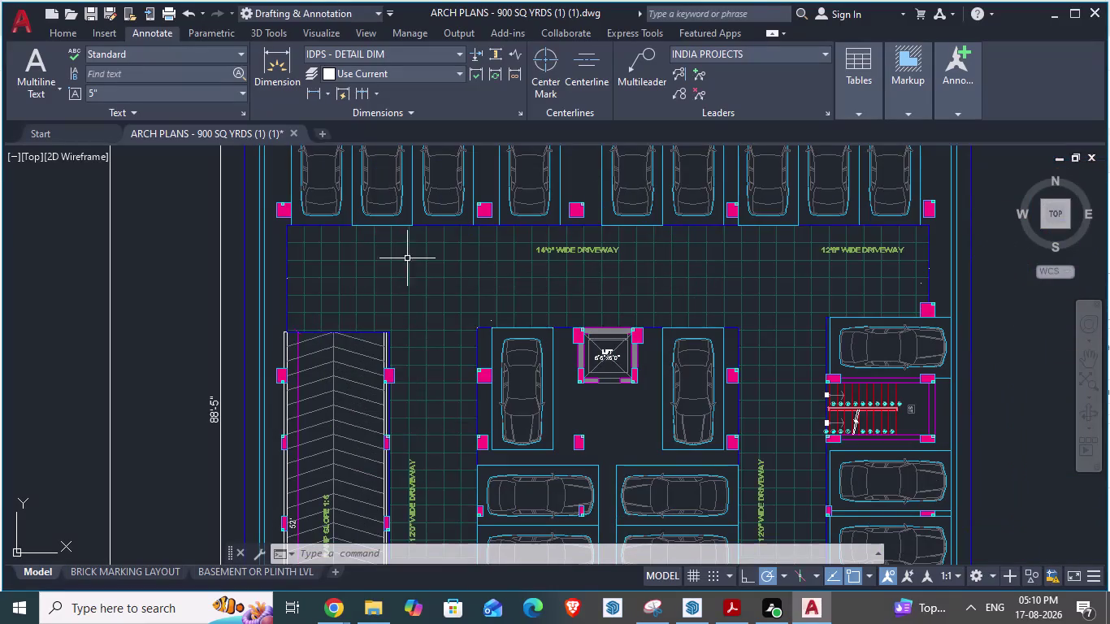
Select the grid hatch over the cellar driveway and delete it.
click(416, 269)
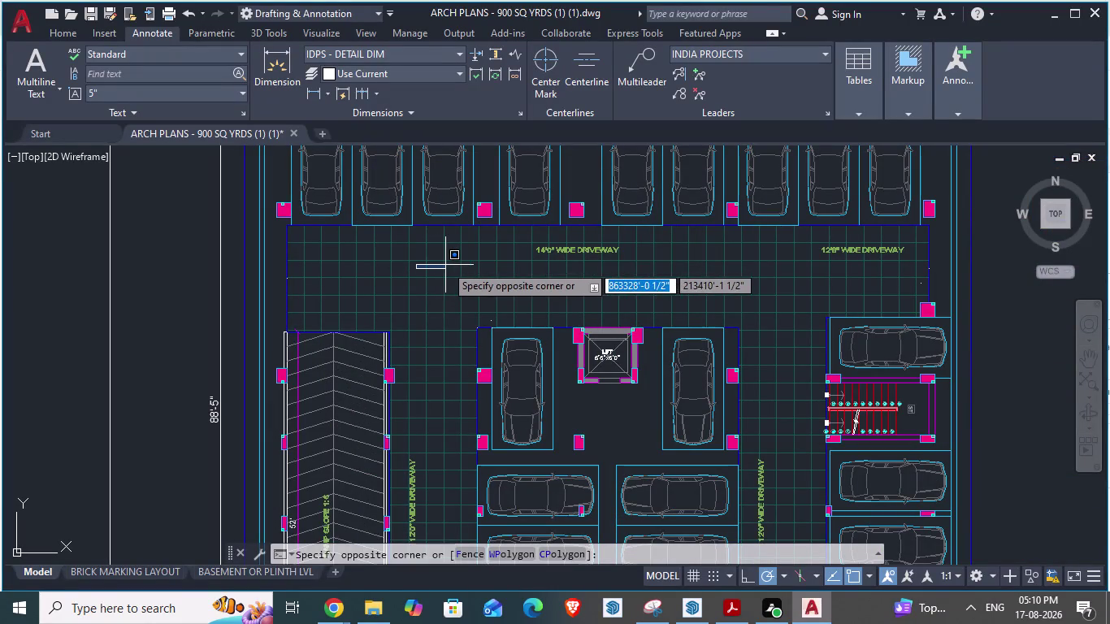
key(Escape)
click(447, 262)
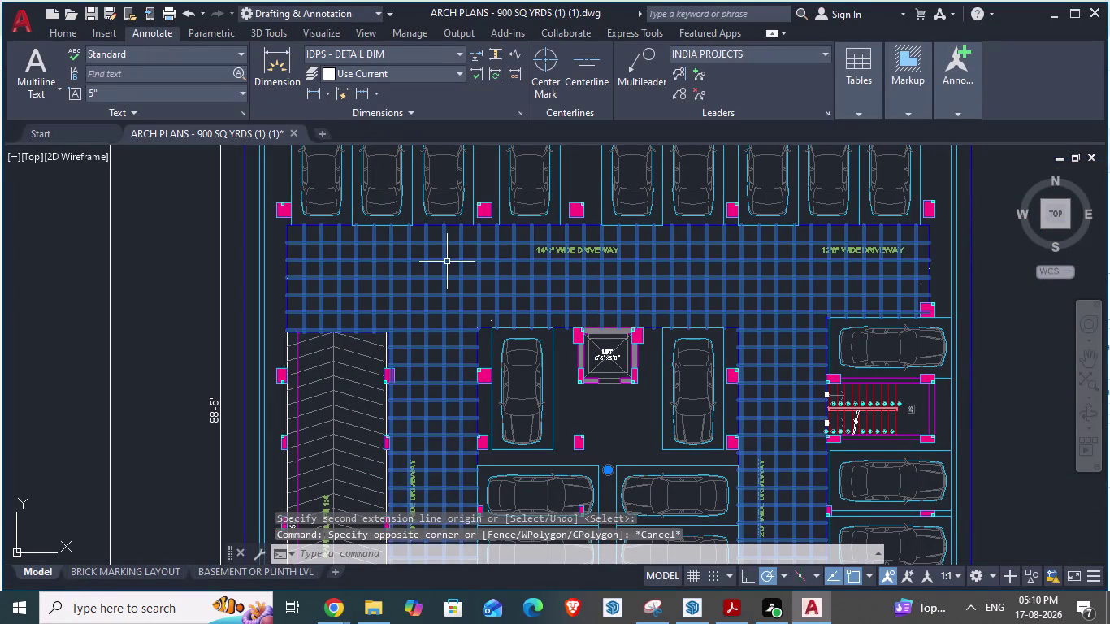
key(Delete)
Zoom in on the ramp and start a linear dimension with DLIN.
scroll(down, 3)
scroll(up, 3)
scroll(down, 3)
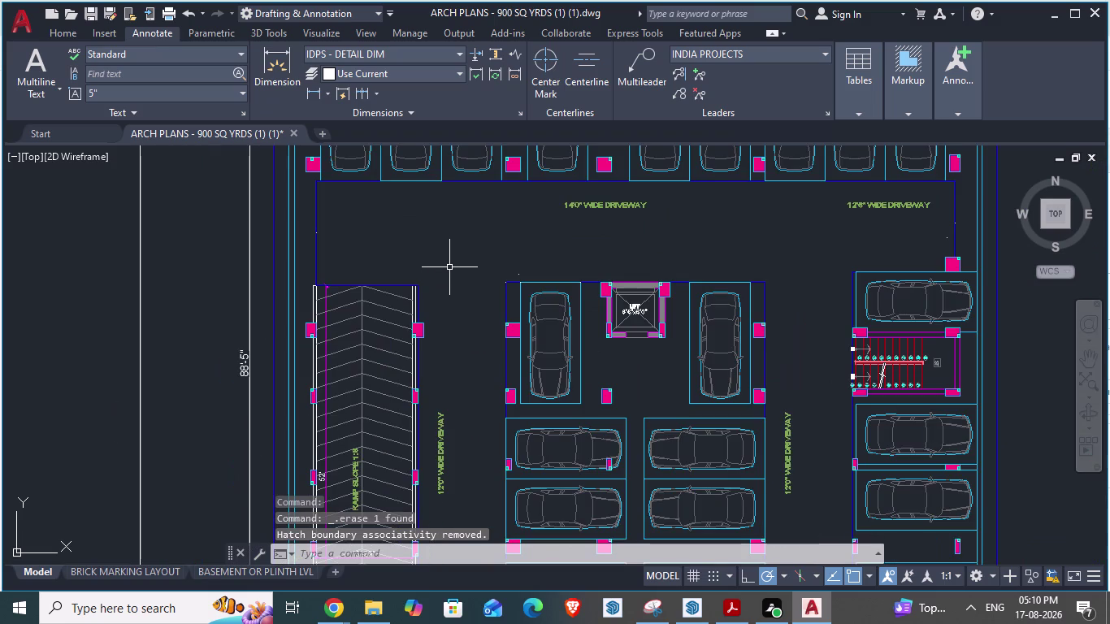
scroll(up, 3)
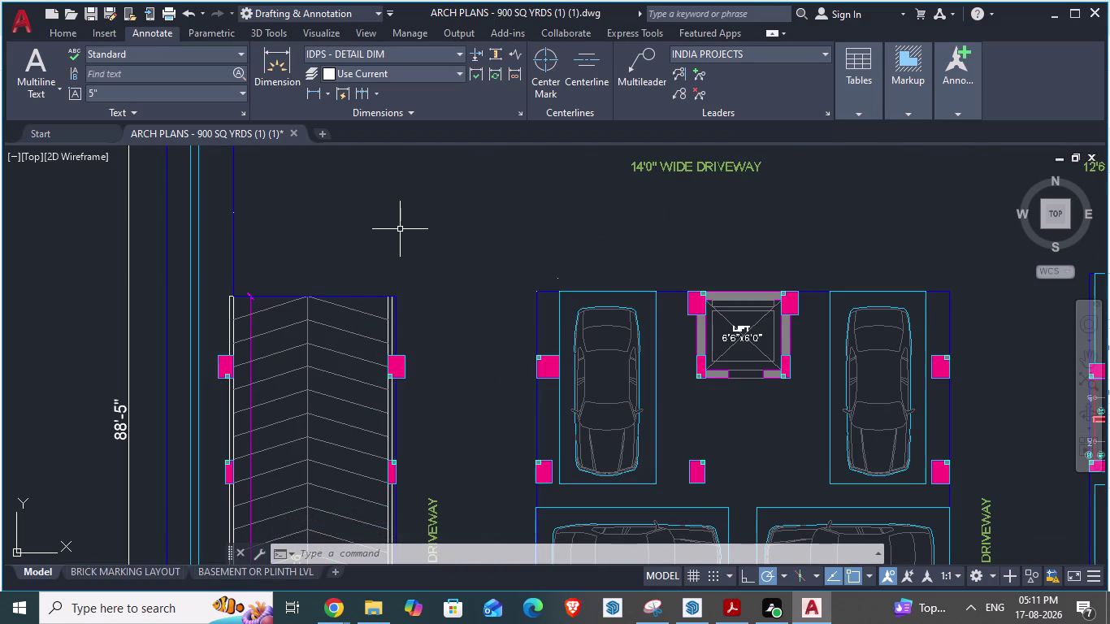
text(dlin)
key(Return)
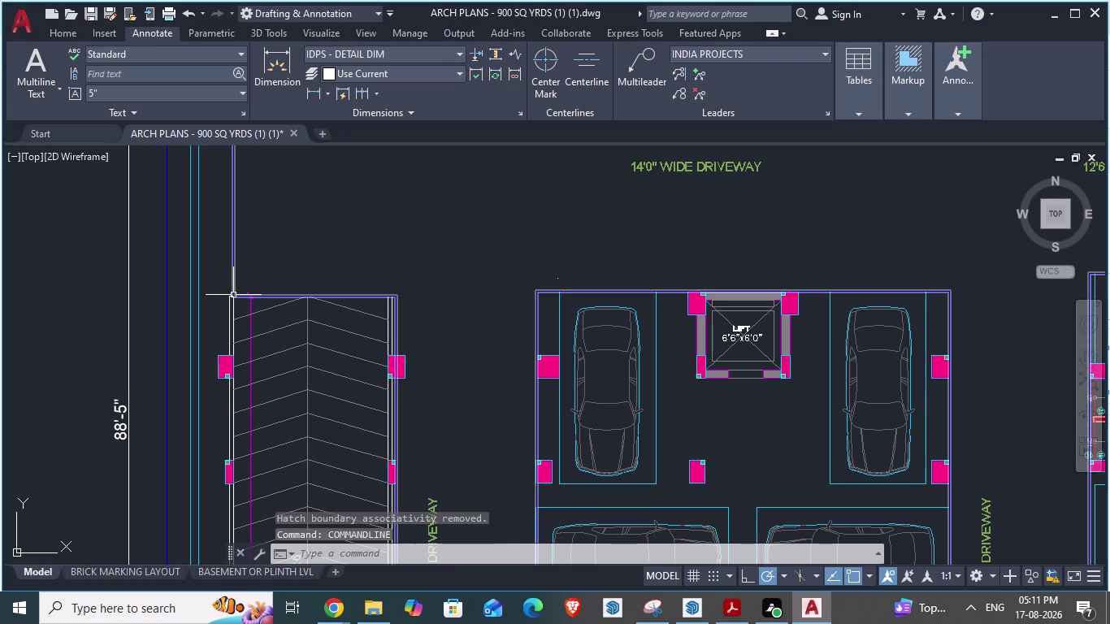
Place a 13'-11¼" linear dimension across the top of the ramp.
text(d)
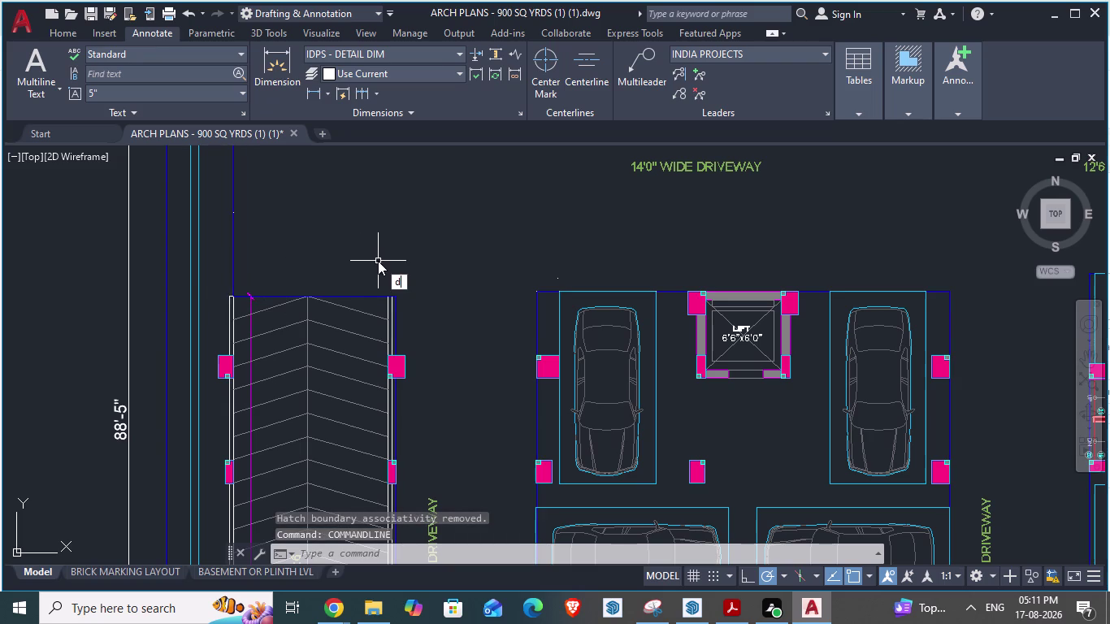
text(li)
key(Return)
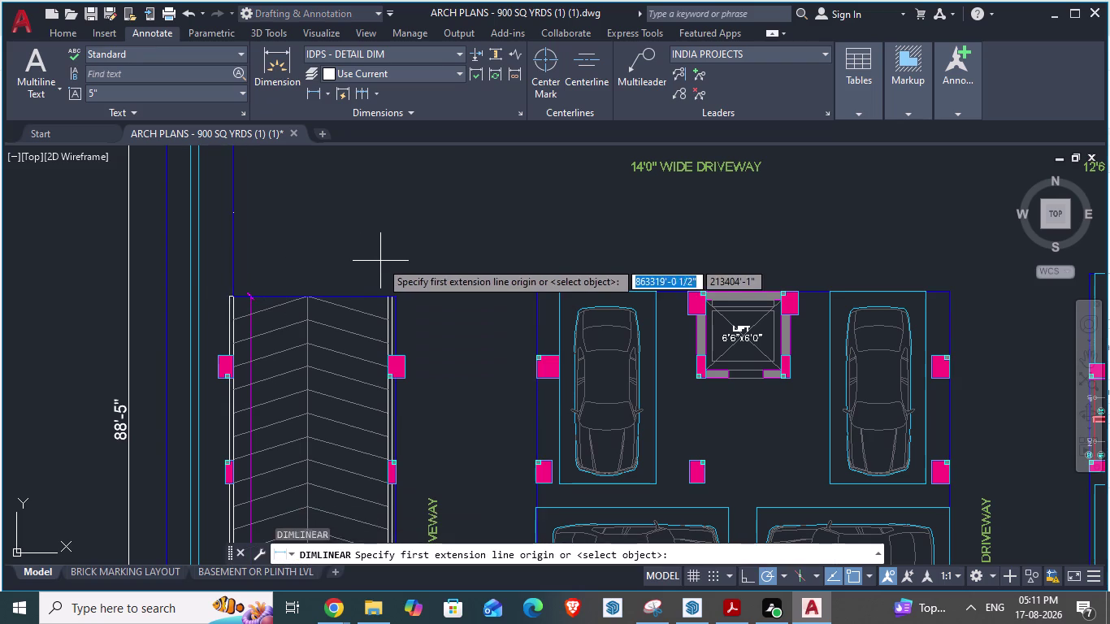
scroll(up, 3)
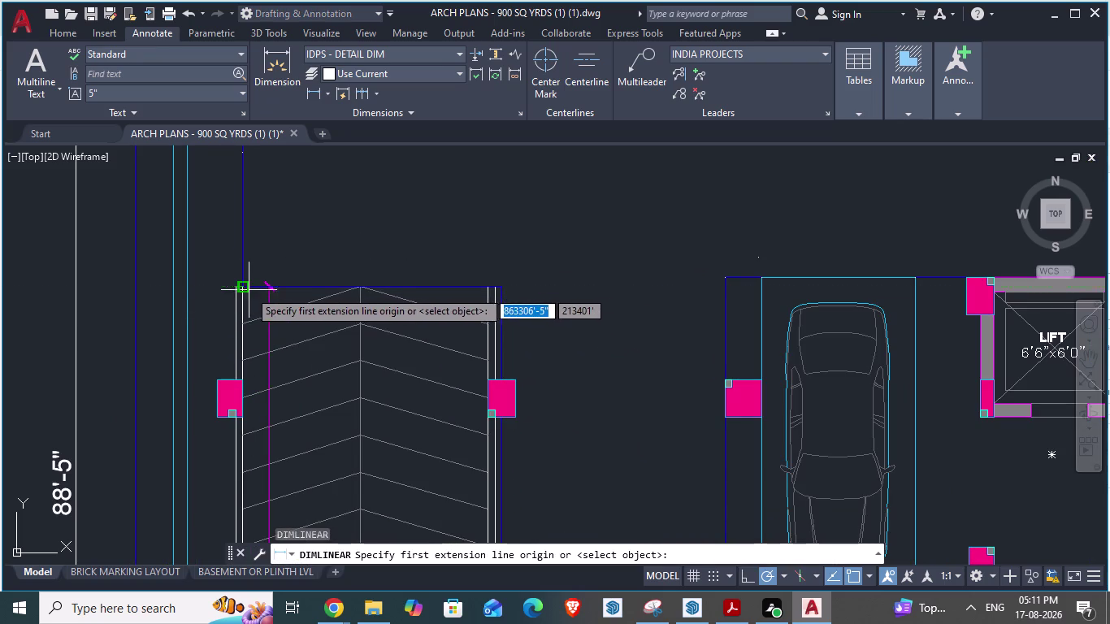
scroll(up, 3)
click(236, 284)
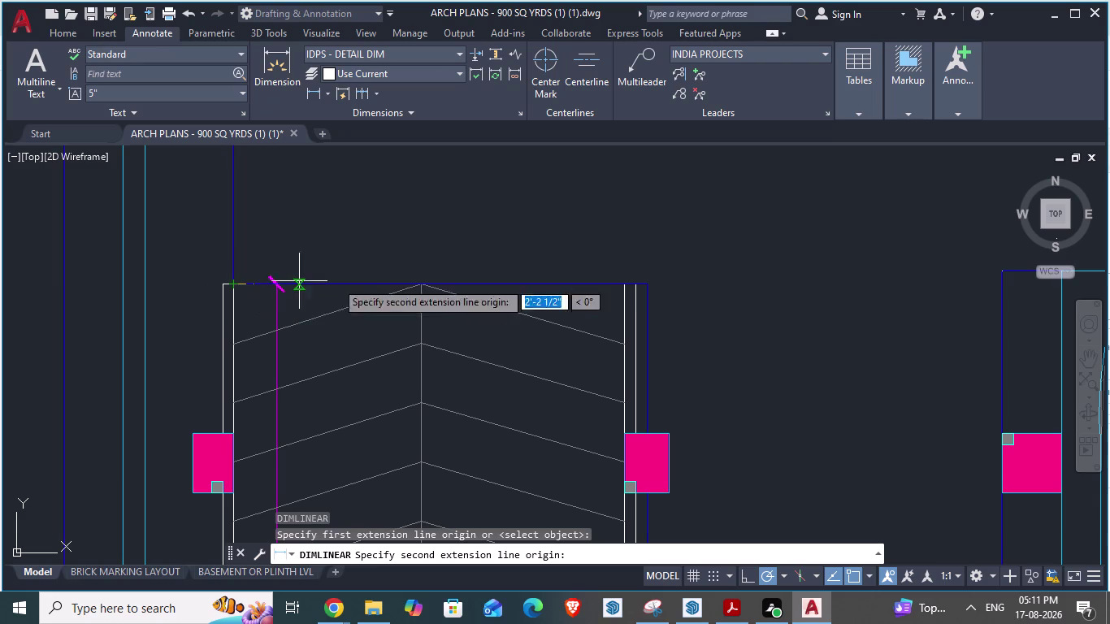
click(649, 286)
click(642, 258)
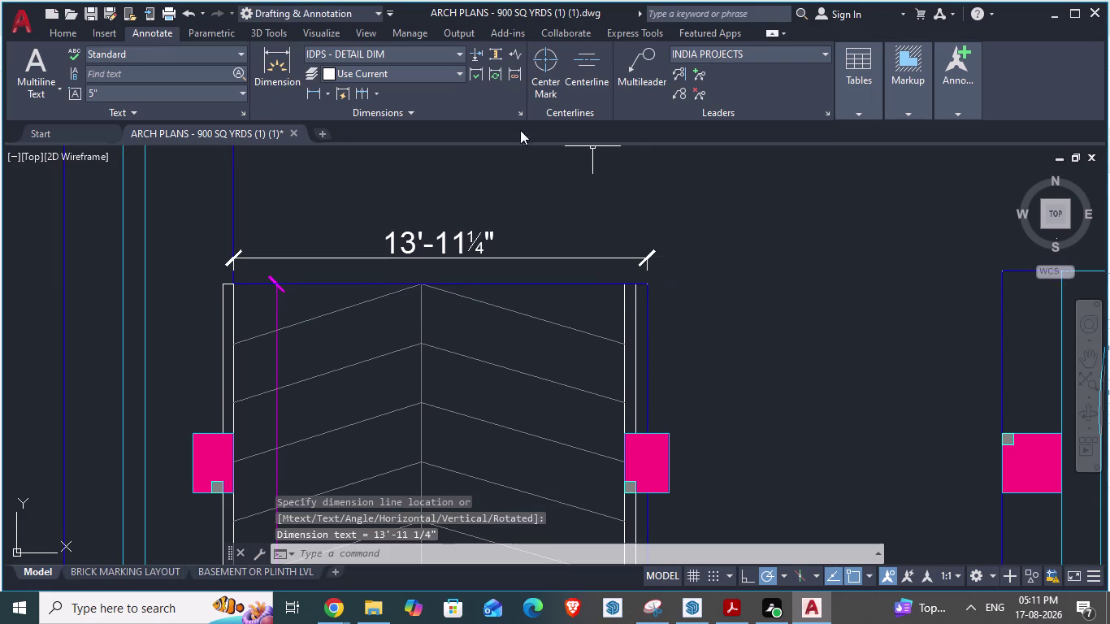
Continue the chain with 12', 2', 8'-3" and 2'-9" segments toward the lift.
click(376, 93)
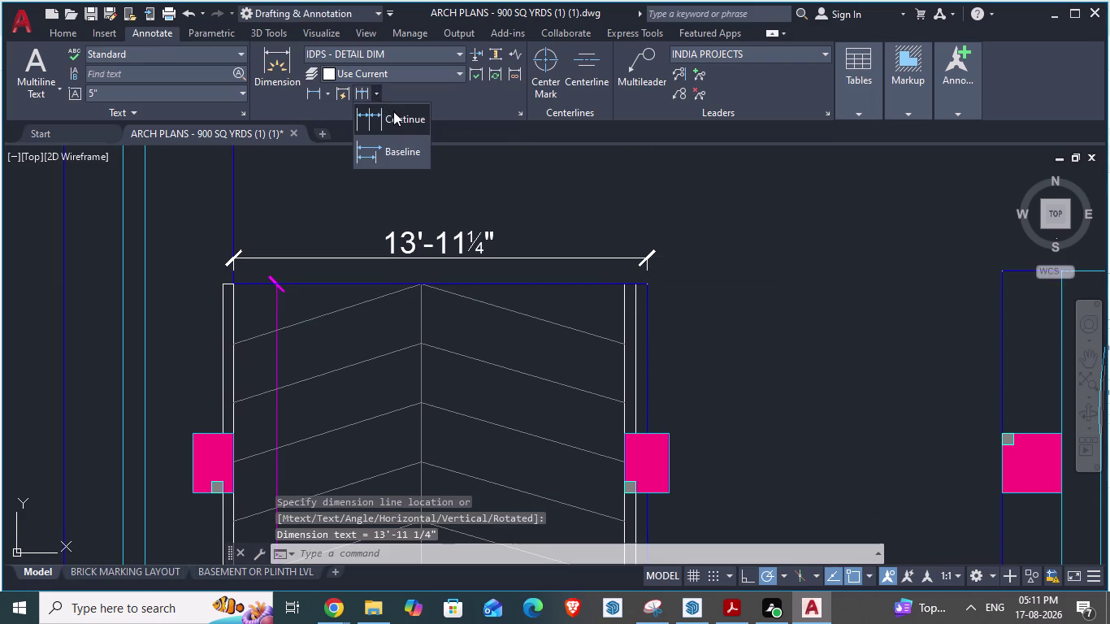
click(398, 118)
scroll(down, 3)
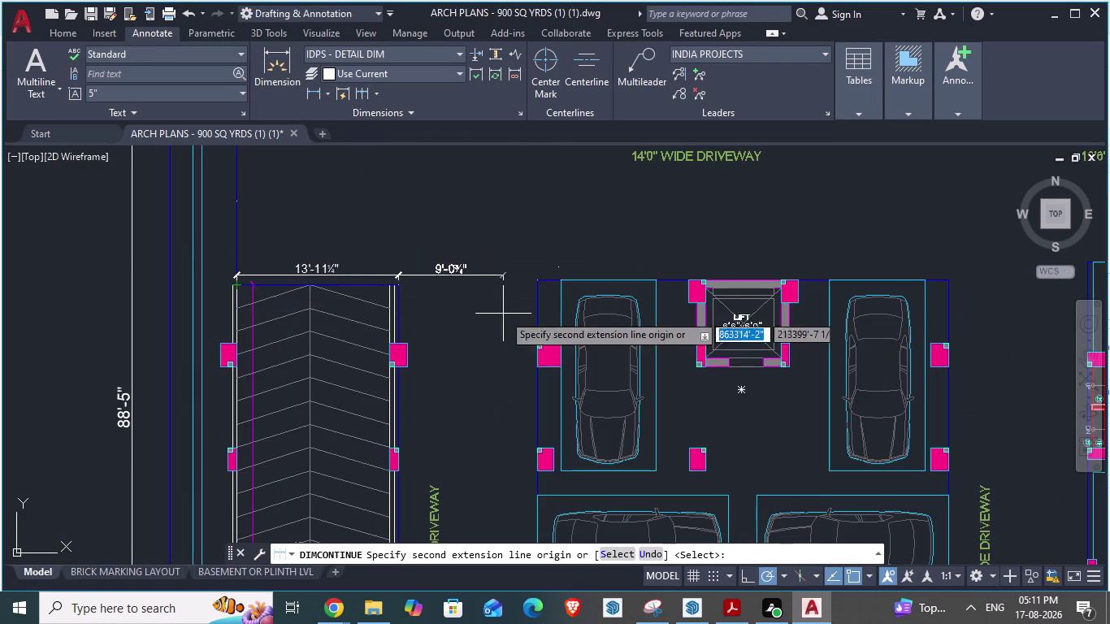
scroll(up, 3)
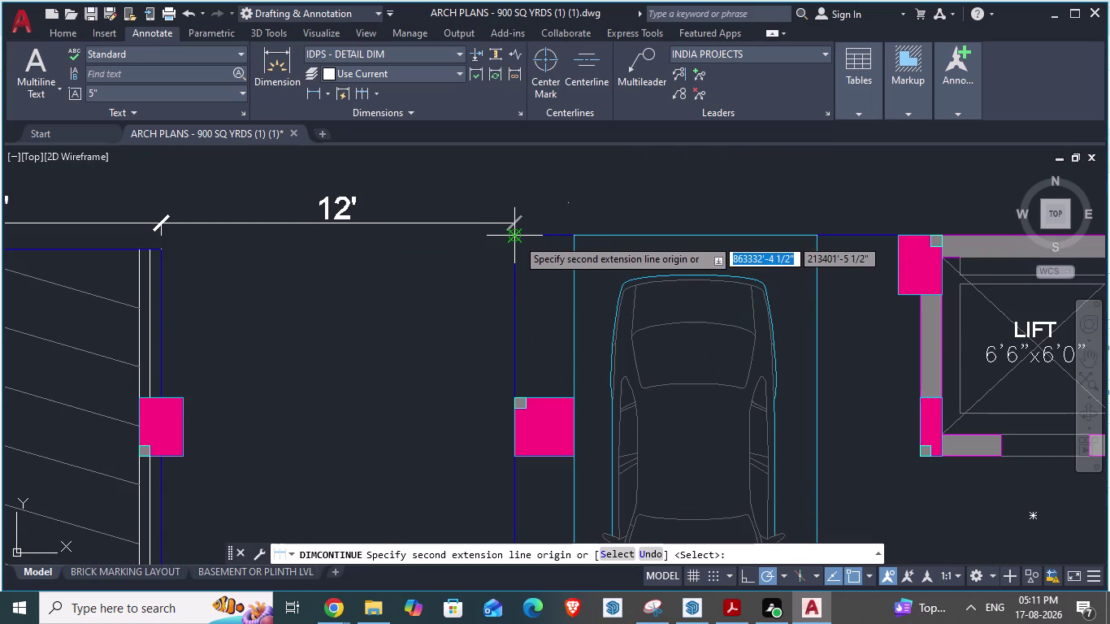
click(517, 238)
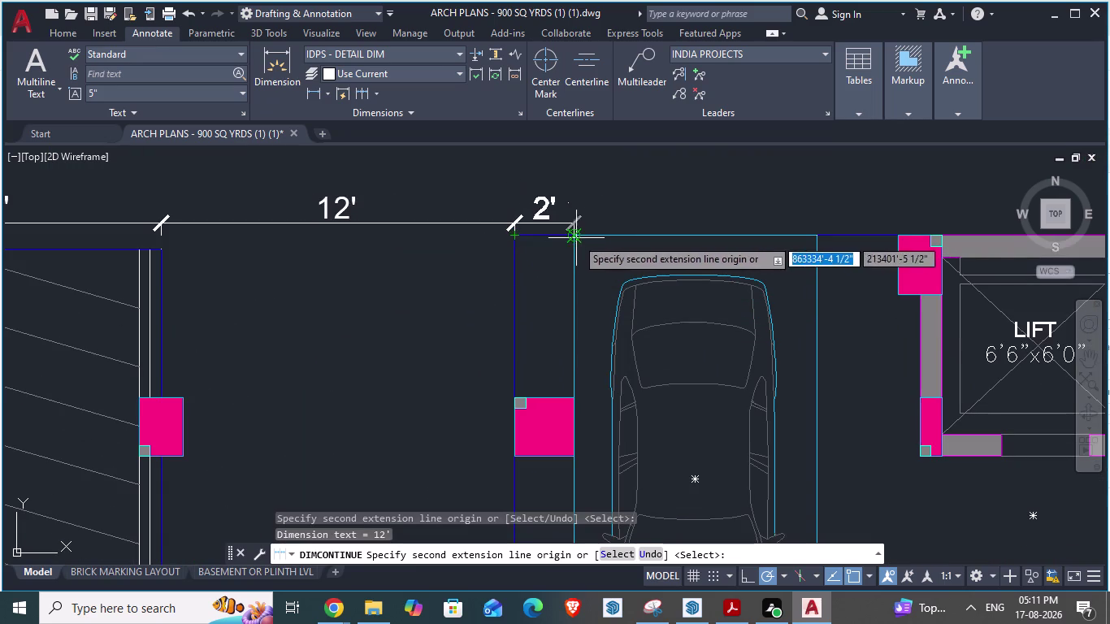
scroll(down, 3)
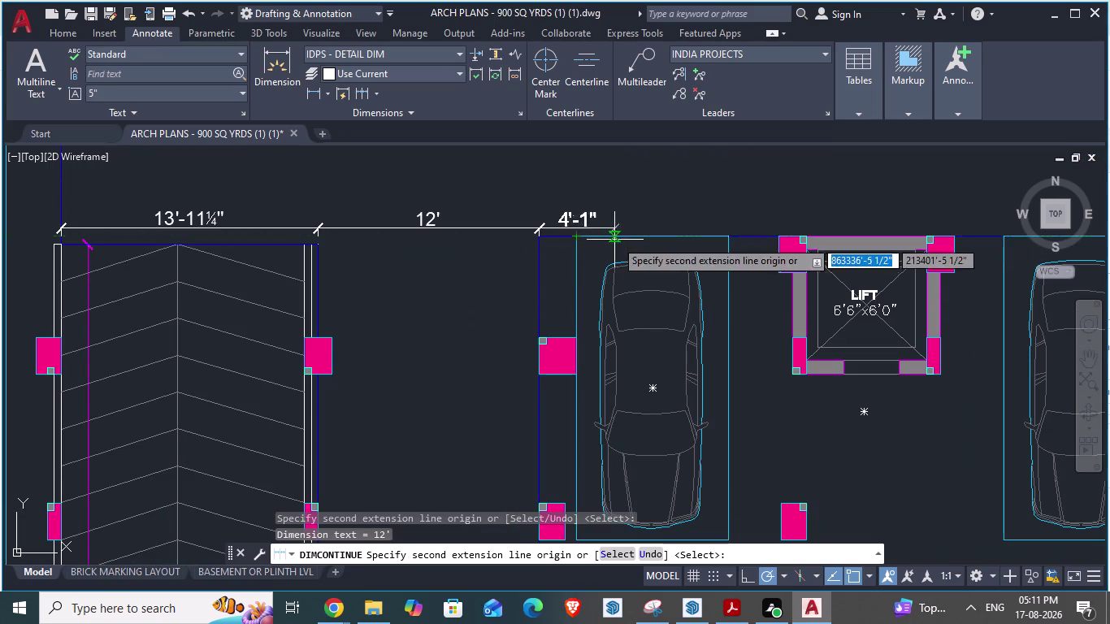
click(579, 237)
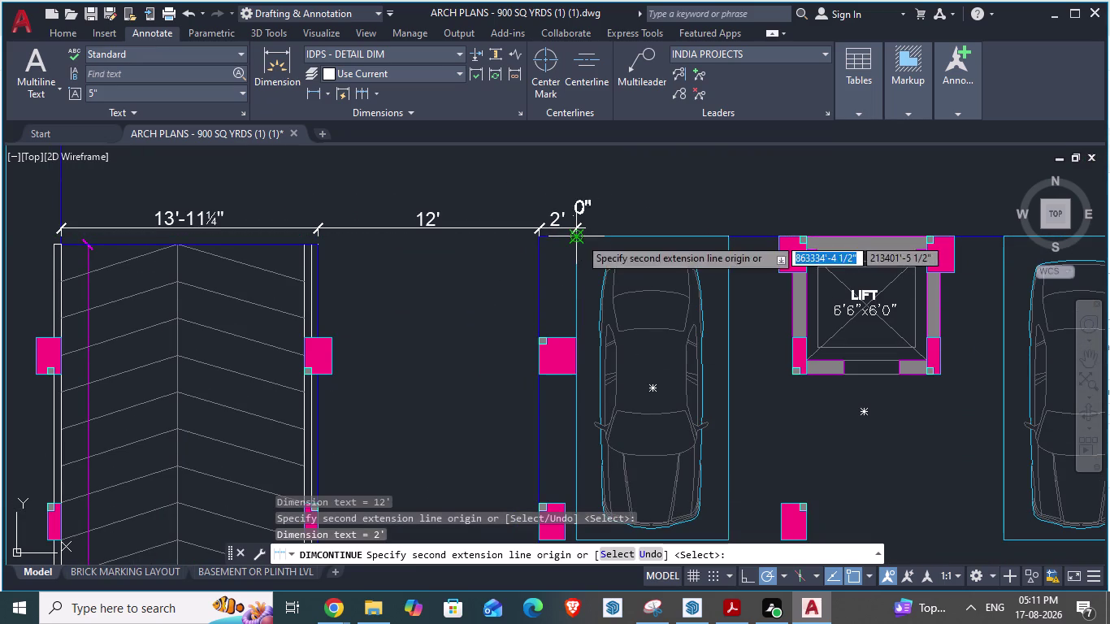
click(730, 236)
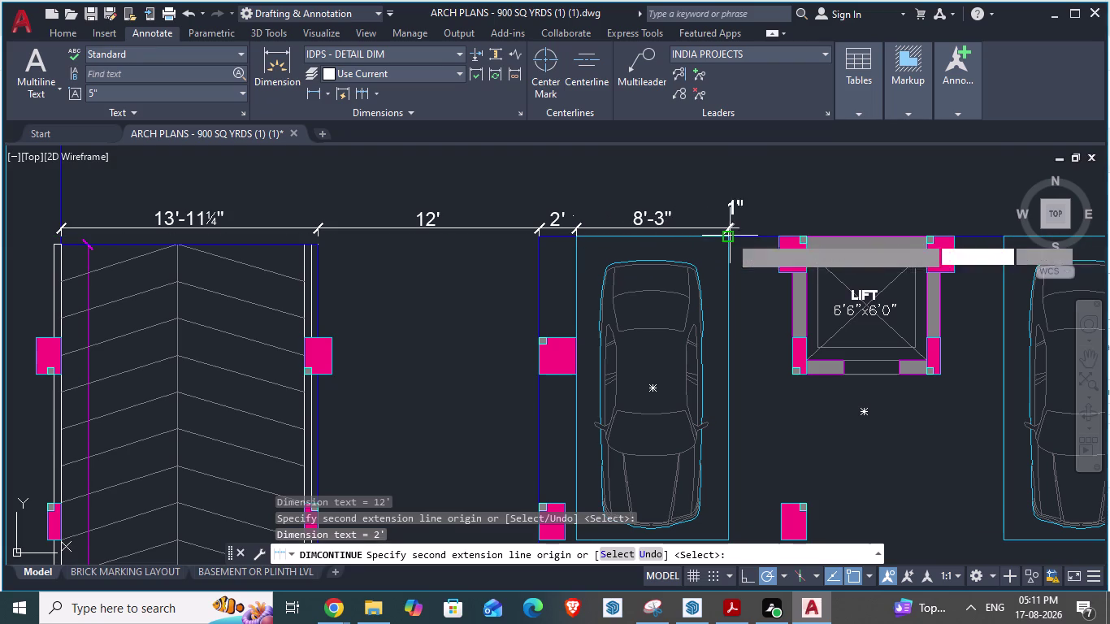
click(780, 234)
Extend the chain with 1'-6", 6'-6", 1'-6", 2'-8¼", 8'-3" and 2' segments.
scroll(down, 3)
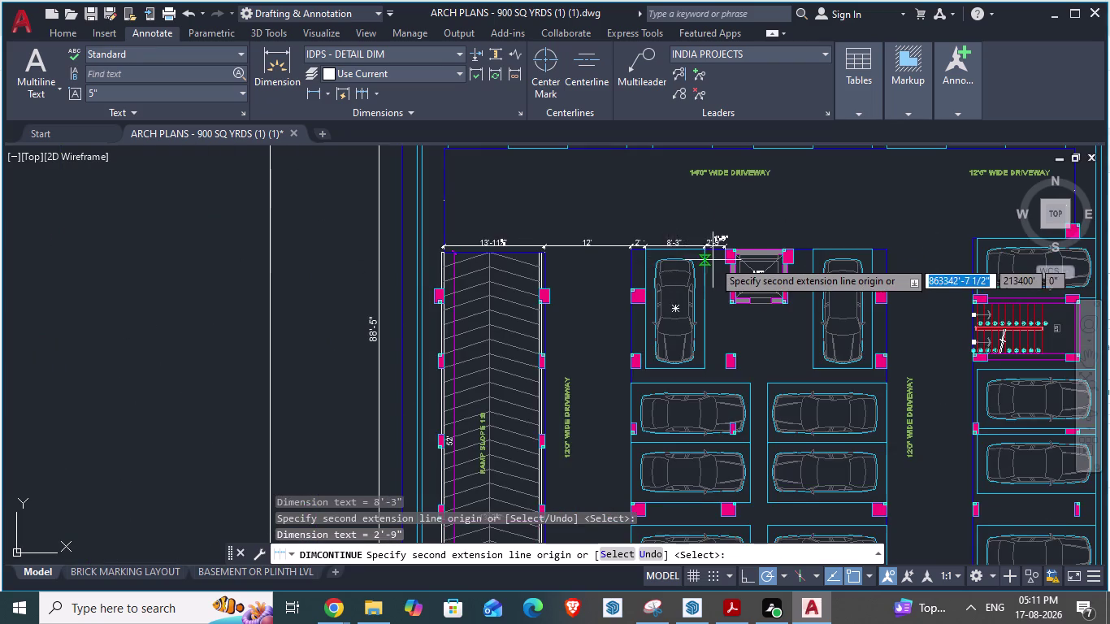
scroll(up, 3)
scroll(up, 3)
click(788, 220)
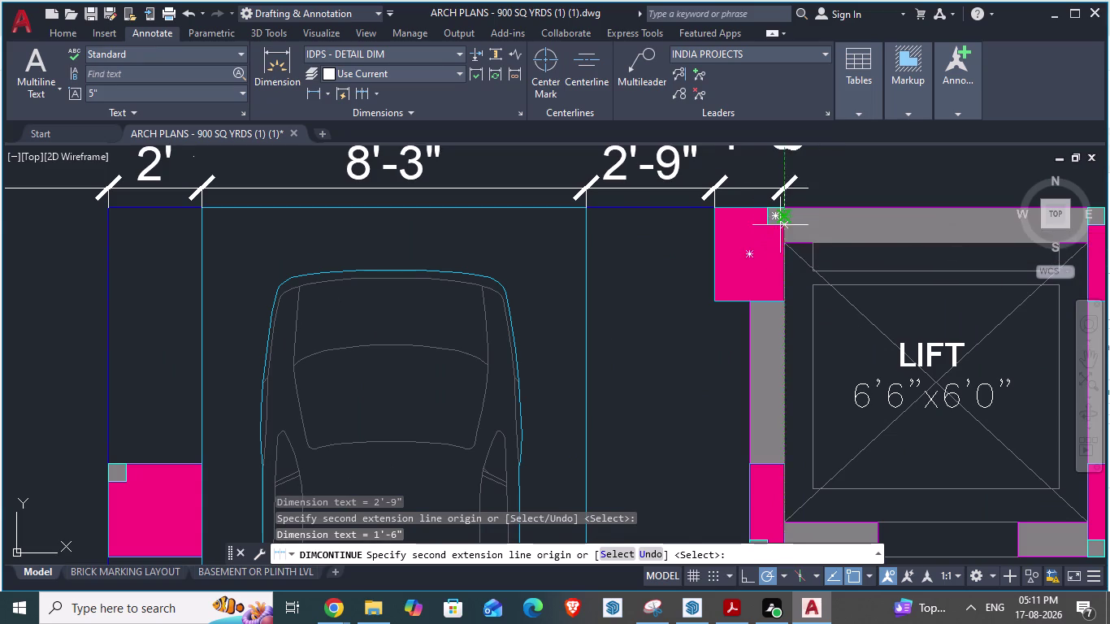
scroll(down, 3)
scroll(up, 3)
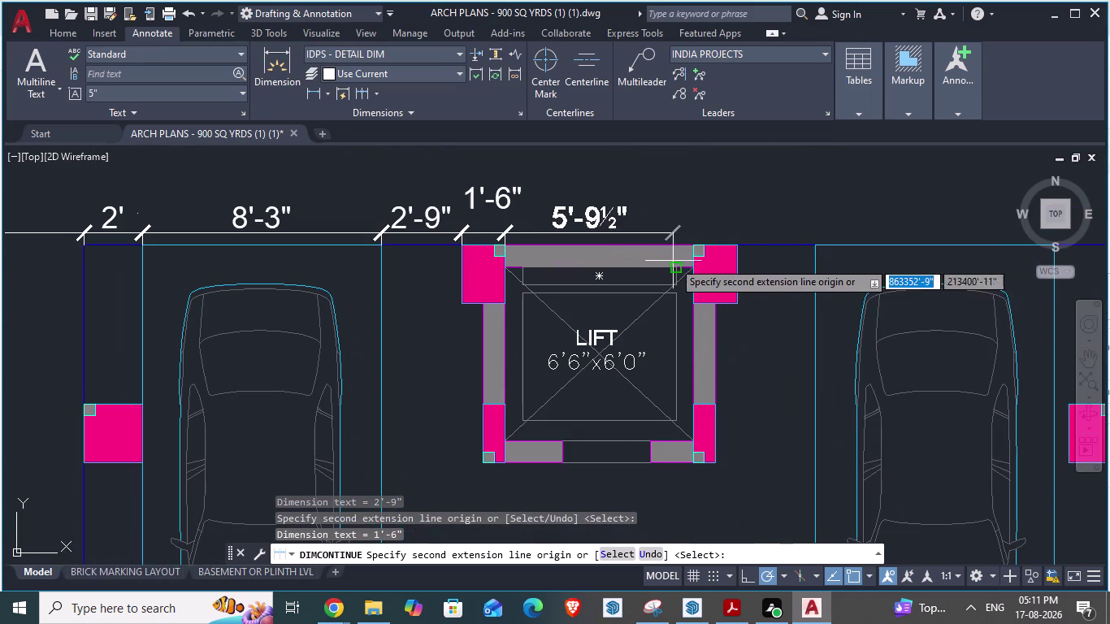
click(693, 249)
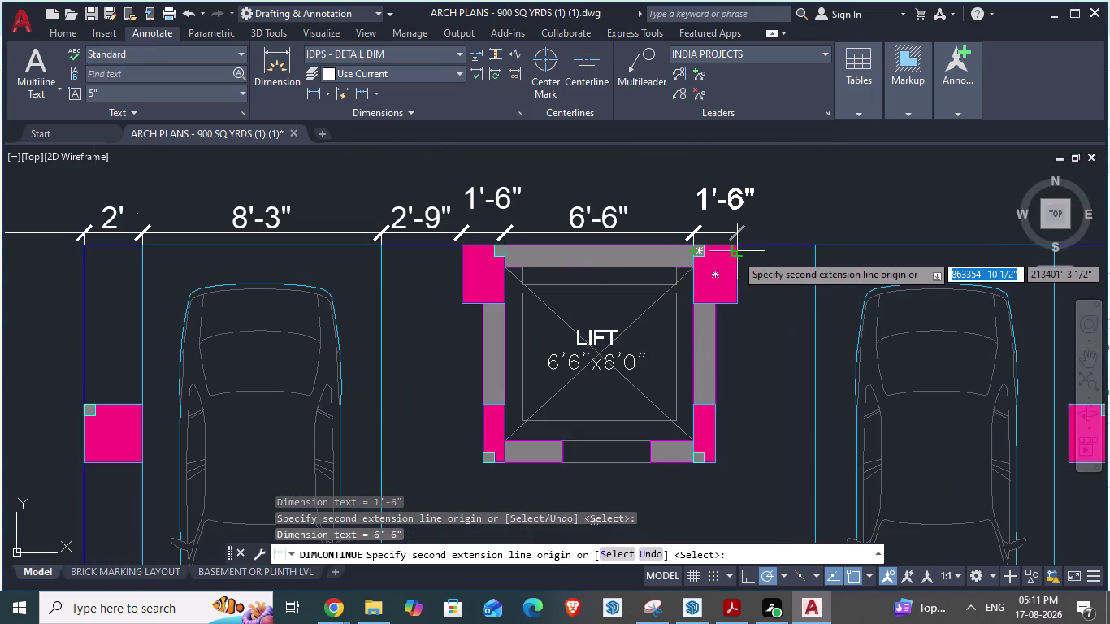
click(734, 245)
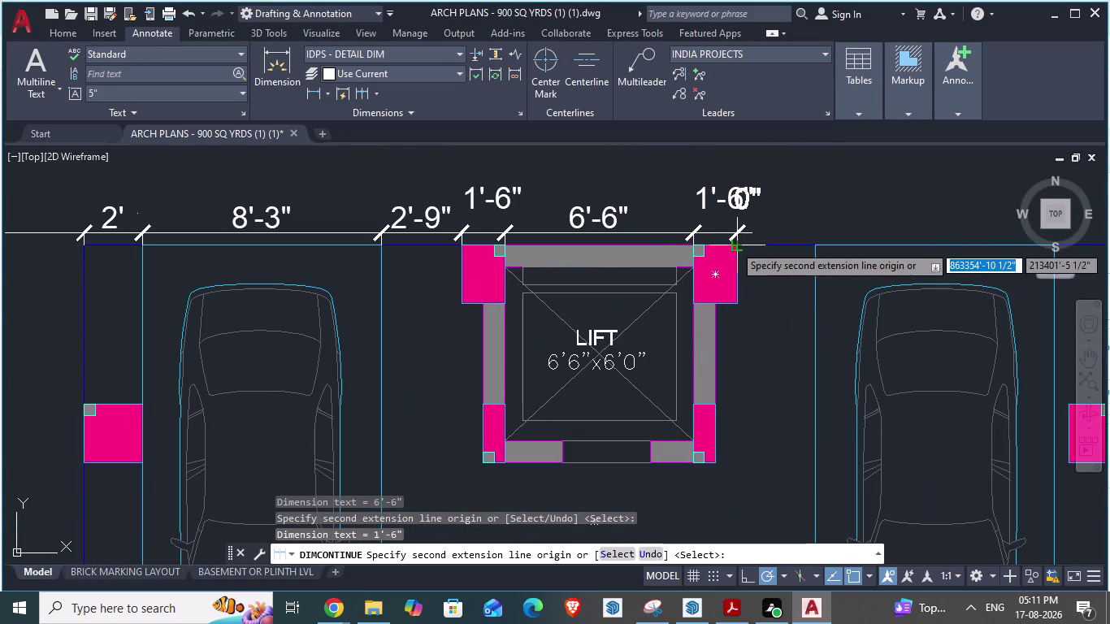
click(817, 245)
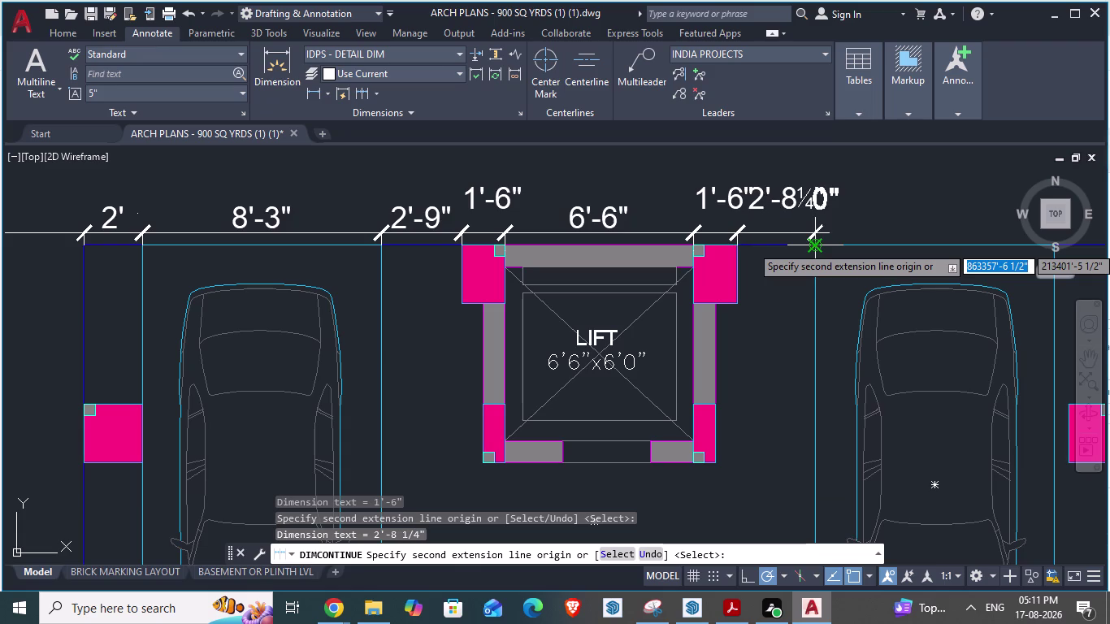
scroll(down, 3)
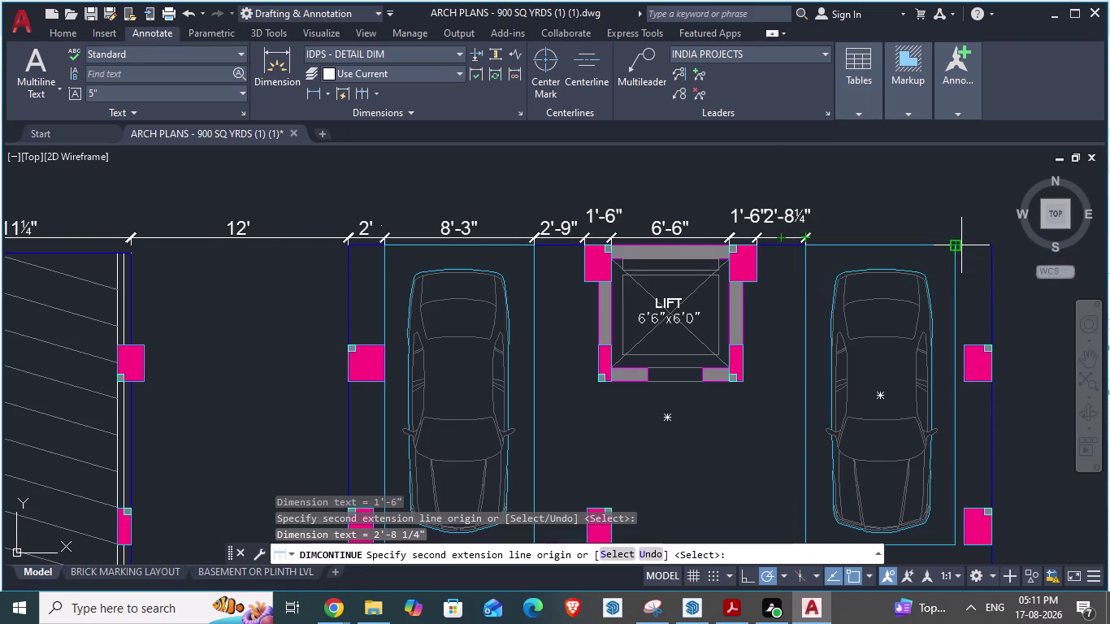
click(956, 244)
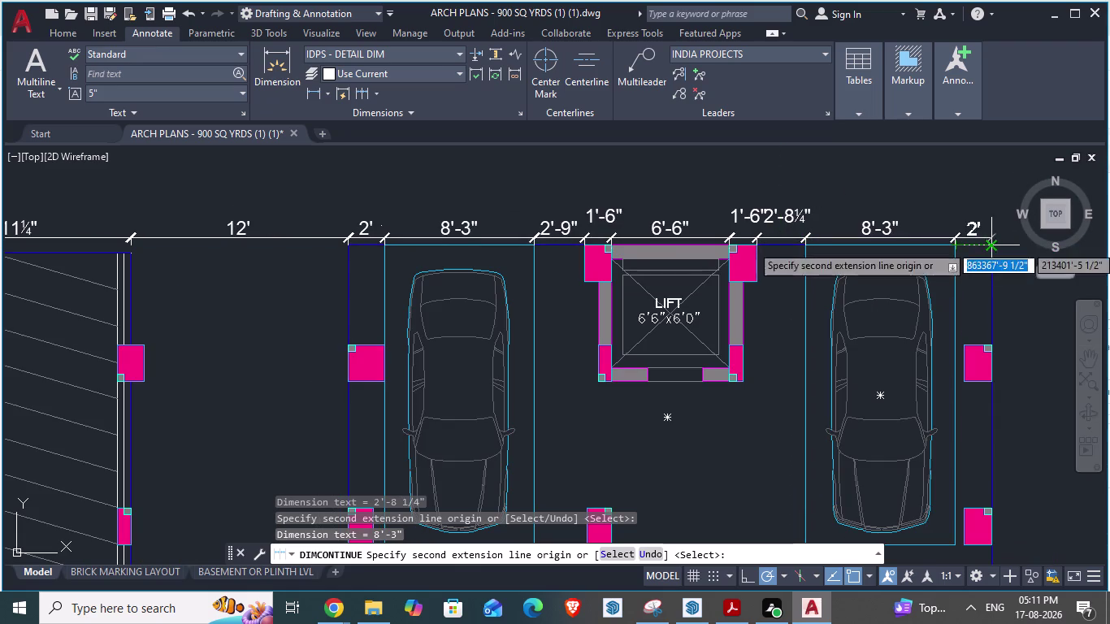
click(992, 246)
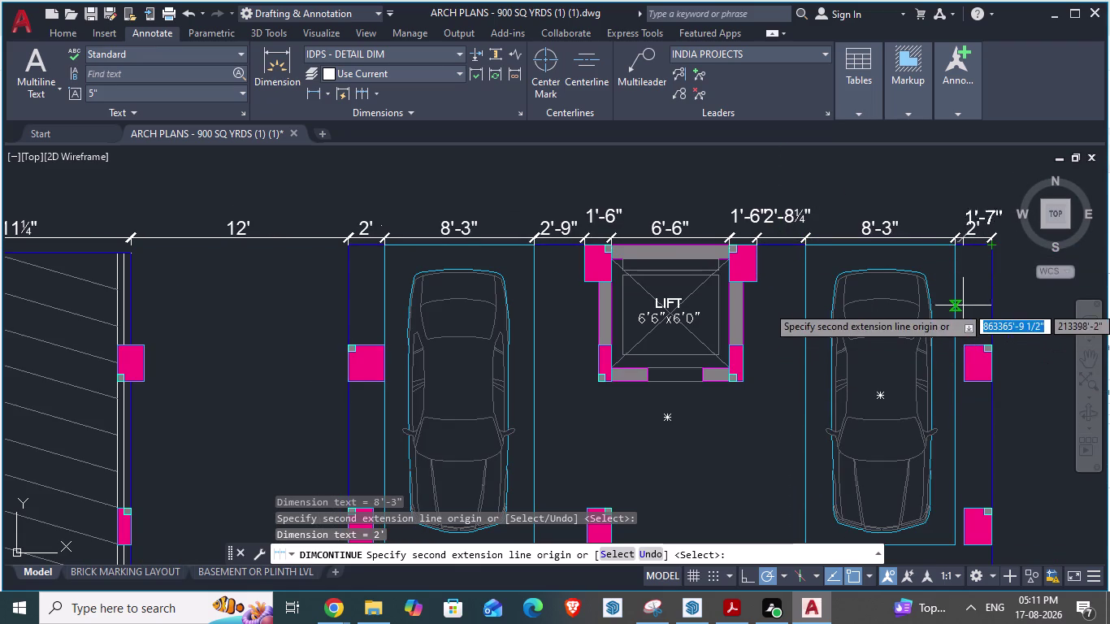
key(Escape)
Continue the dimension chain with a 24'-9" span.
scroll(down, 3)
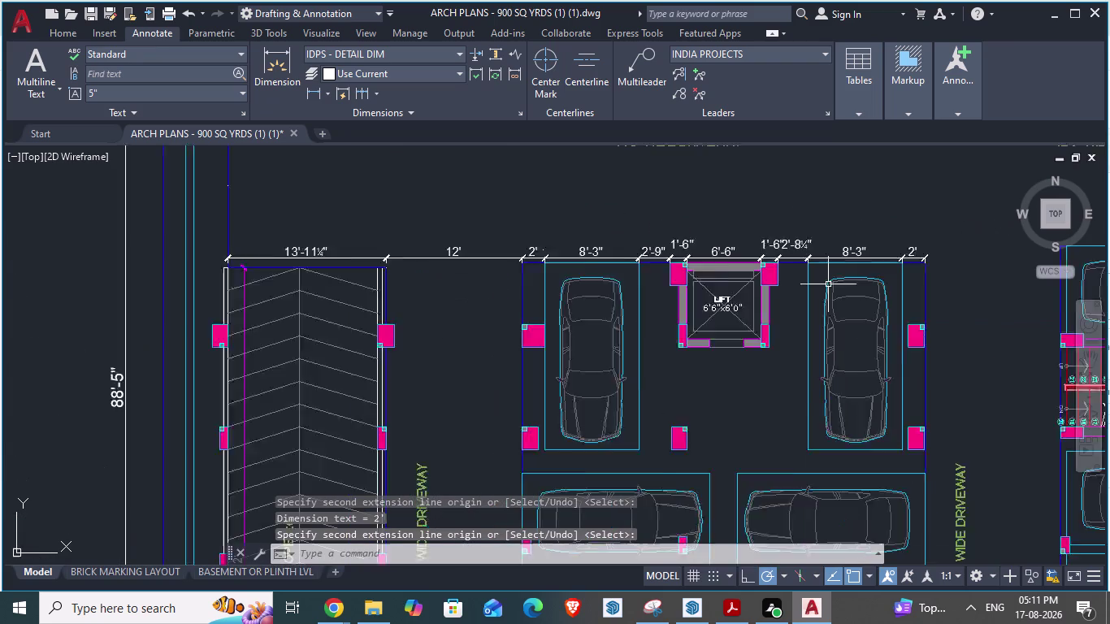
scroll(up, 3)
scroll(down, 3)
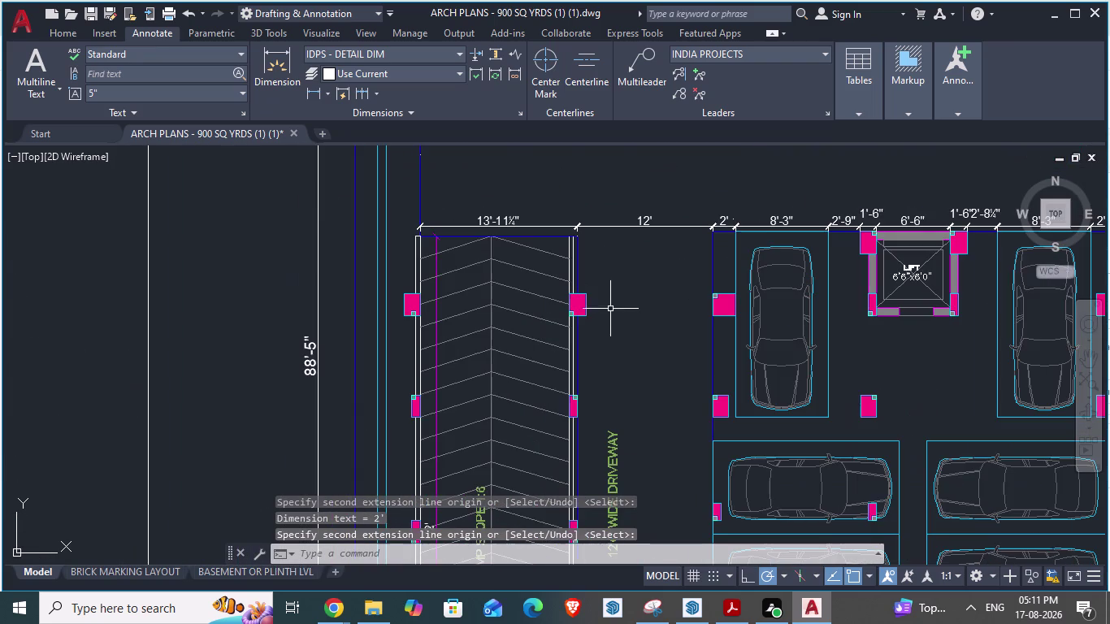
scroll(down, 3)
scroll(down, 3)
scroll(up, 3)
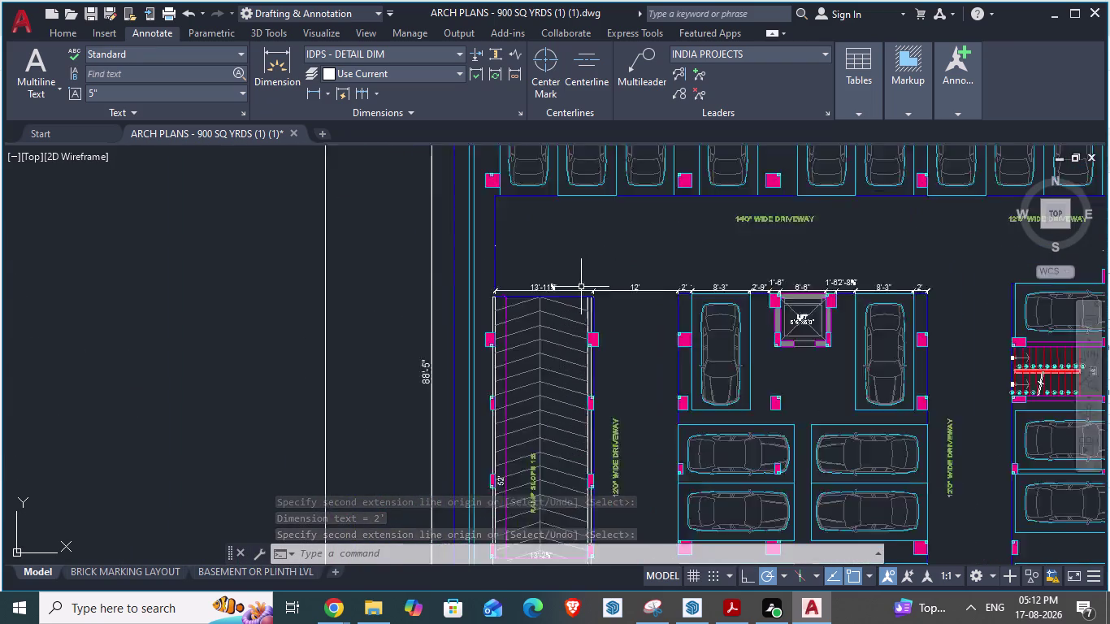
scroll(up, 3)
scroll(up, 3)
scroll(down, 3)
scroll(down, 3)
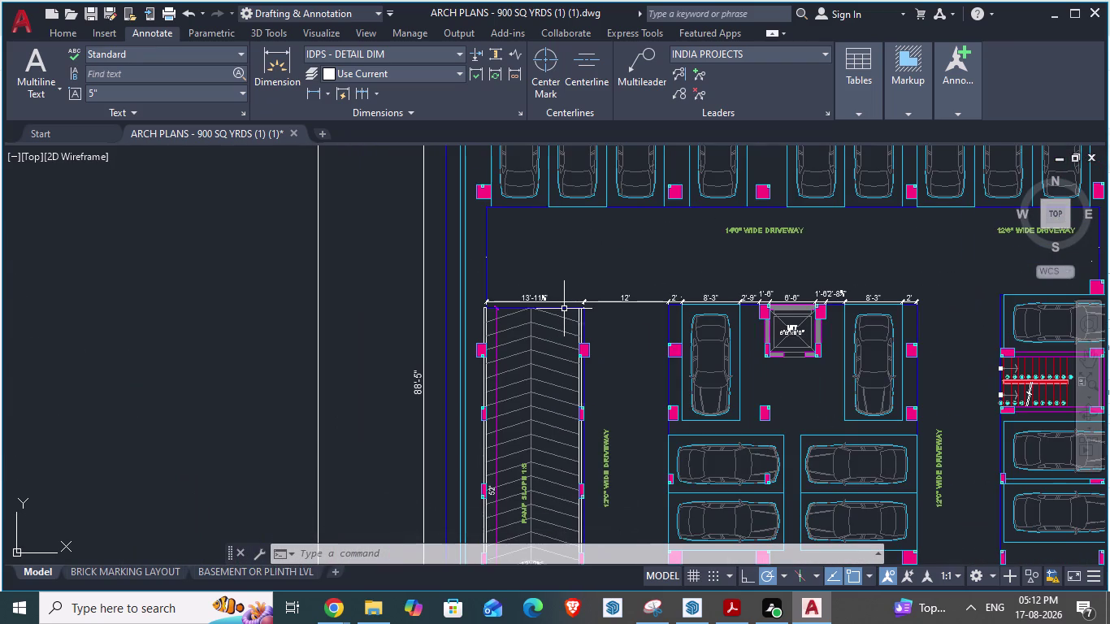
scroll(down, 3)
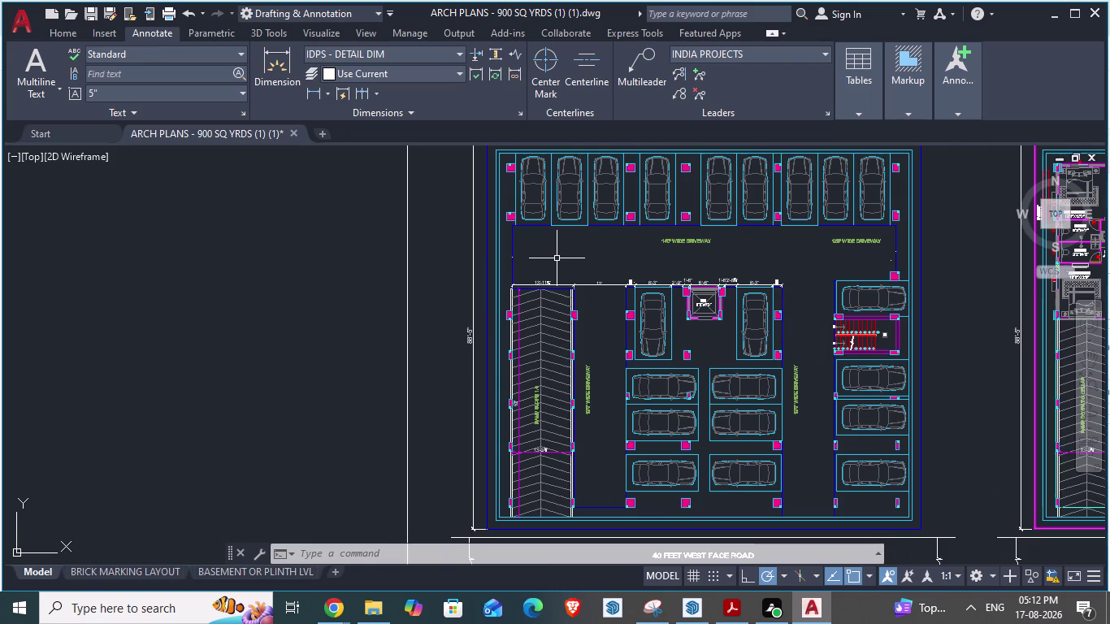
scroll(down, 3)
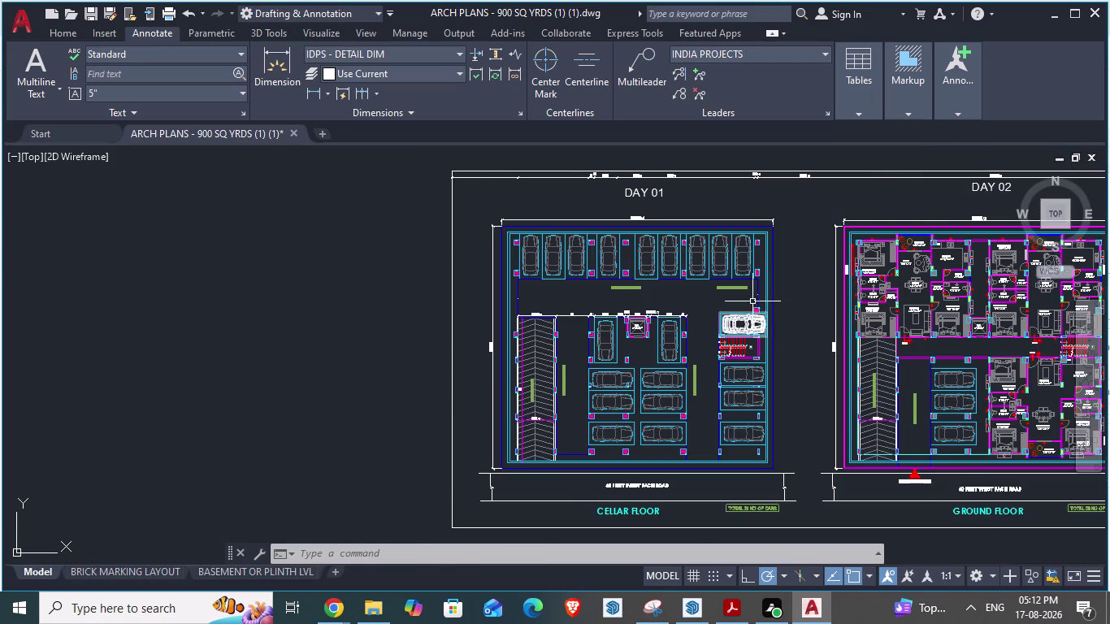
scroll(up, 3)
key(space)
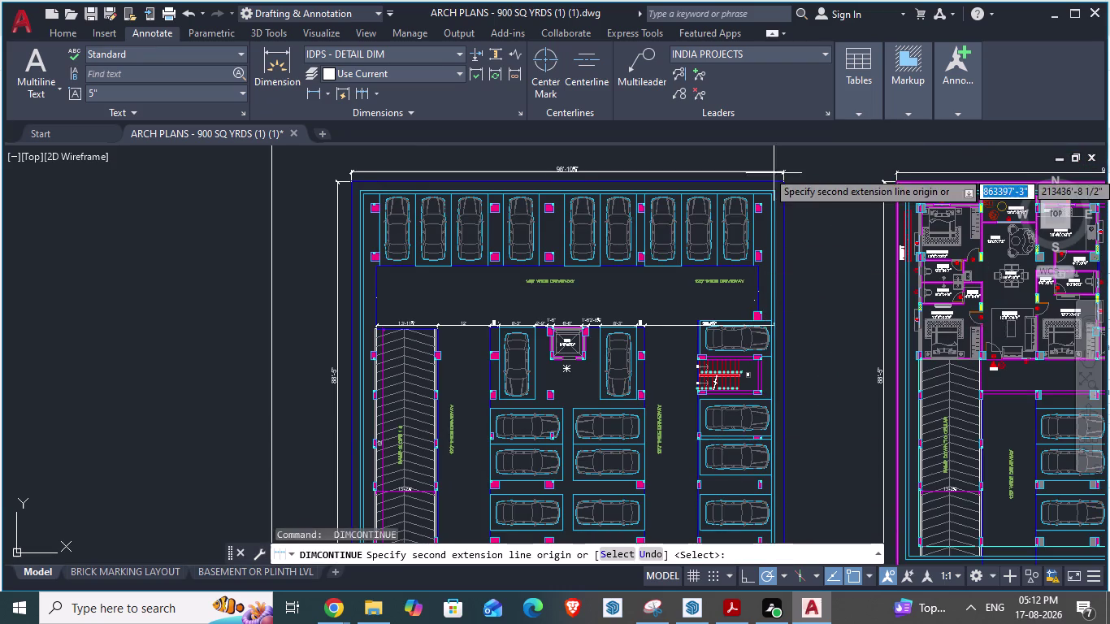
scroll(up, 3)
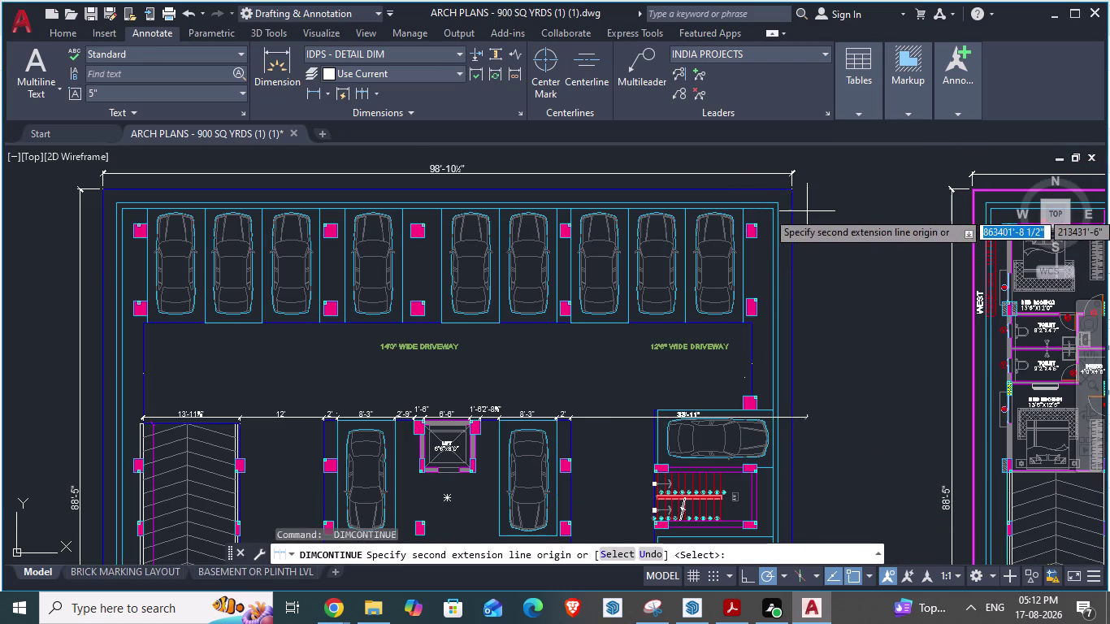
click(745, 214)
key(Escape)
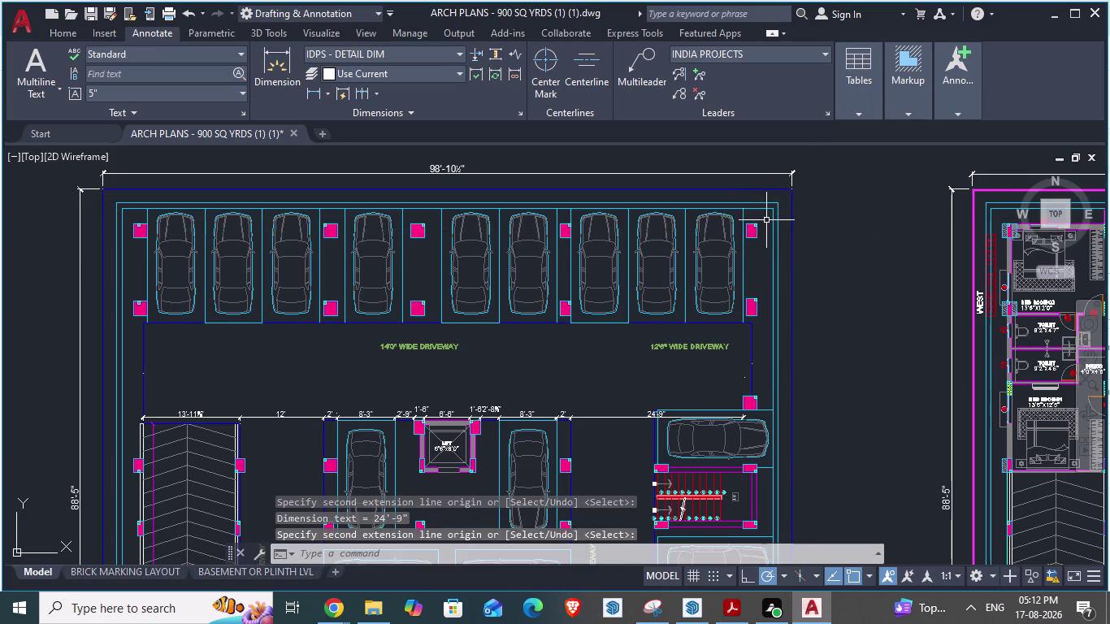
Continue the dimension chain with a 2'-0 1/4" span.
scroll(up, 3)
key(space)
scroll(up, 3)
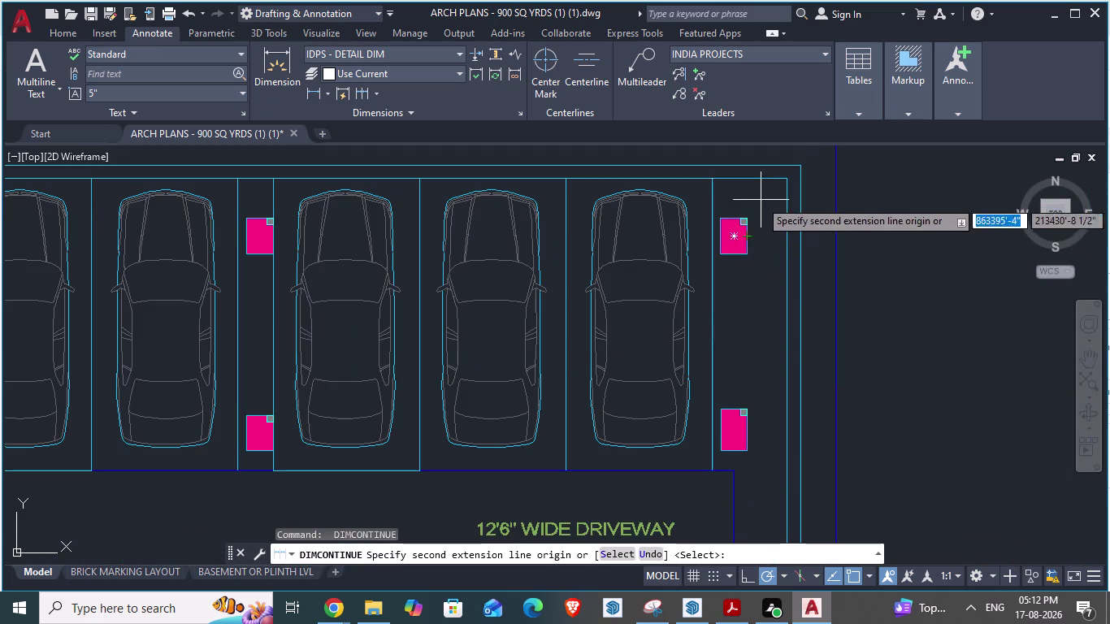
click(748, 183)
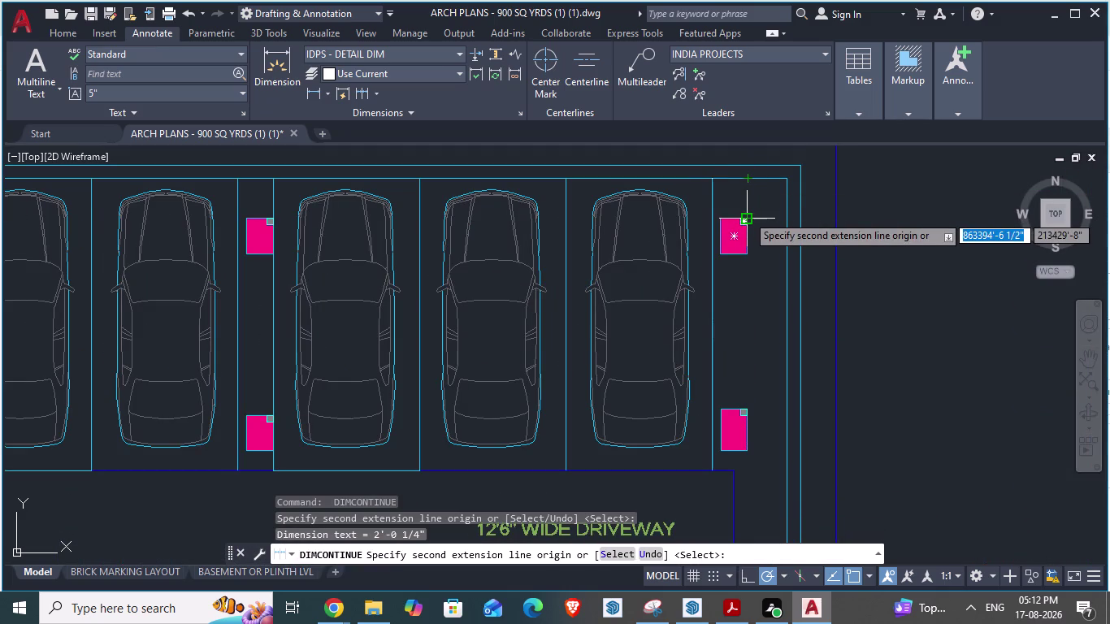
key(Escape)
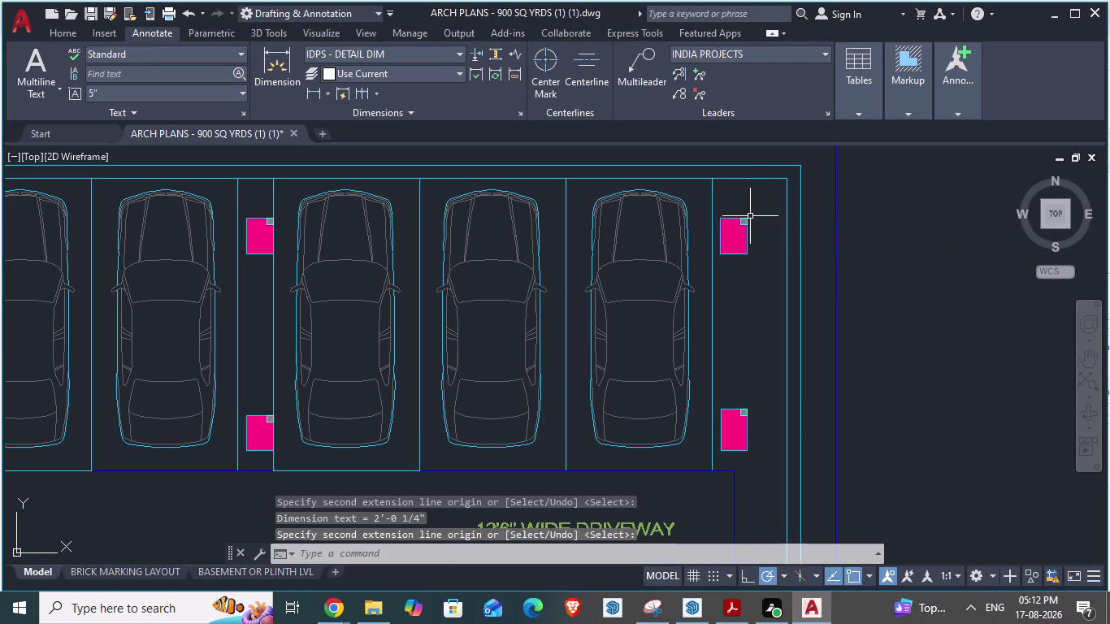
Try to continue the chain to the bay's top corner, then cancel.
key(space)
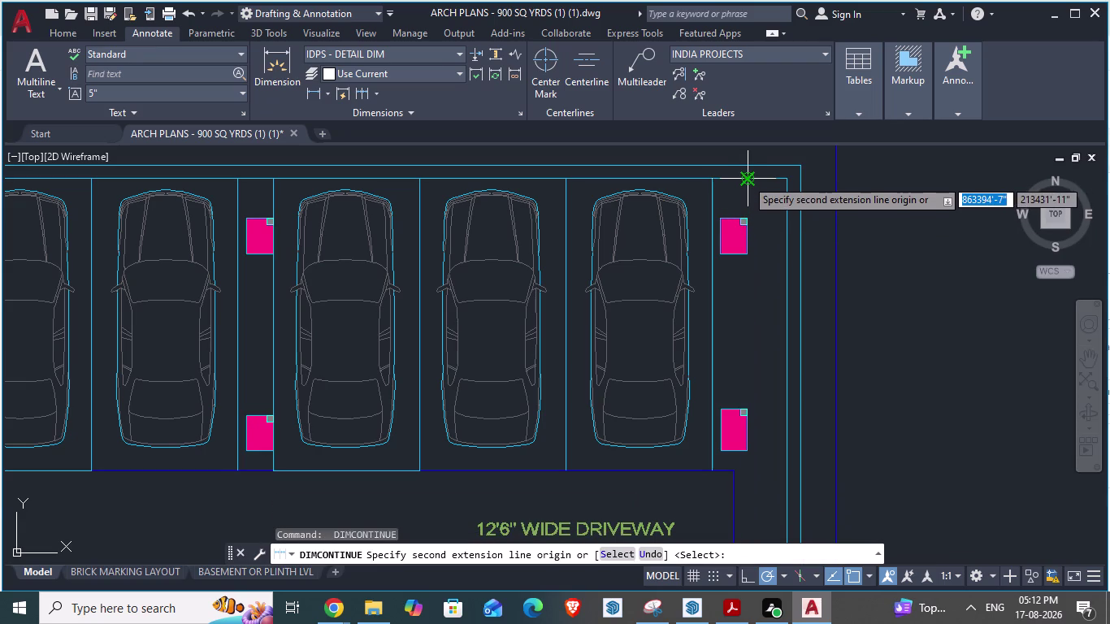
click(746, 174)
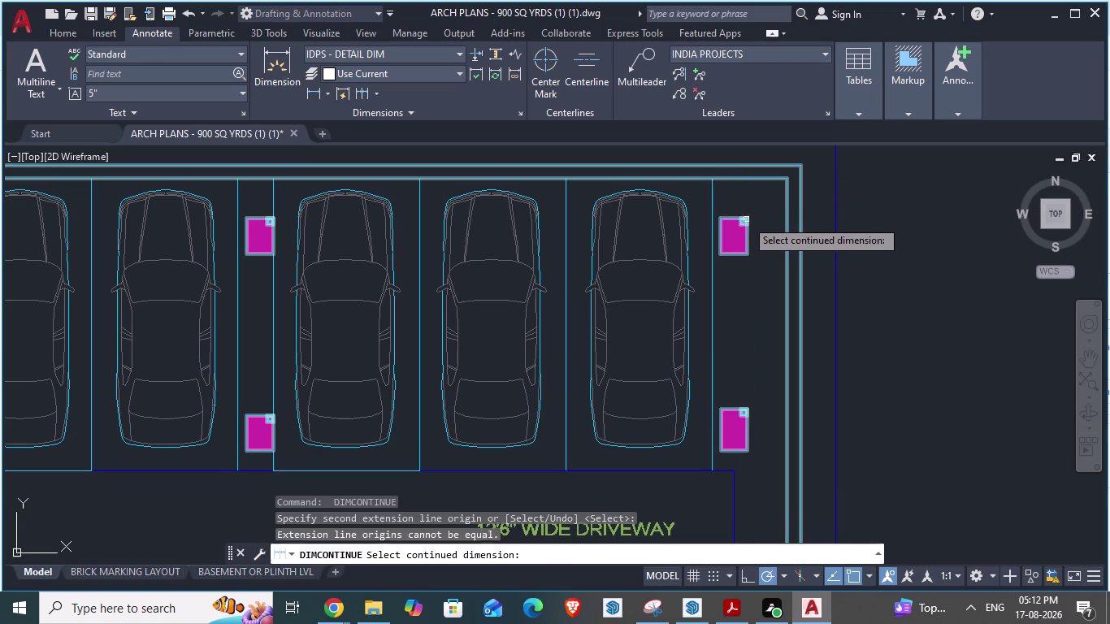
key(Escape)
key(Escape)
key(space)
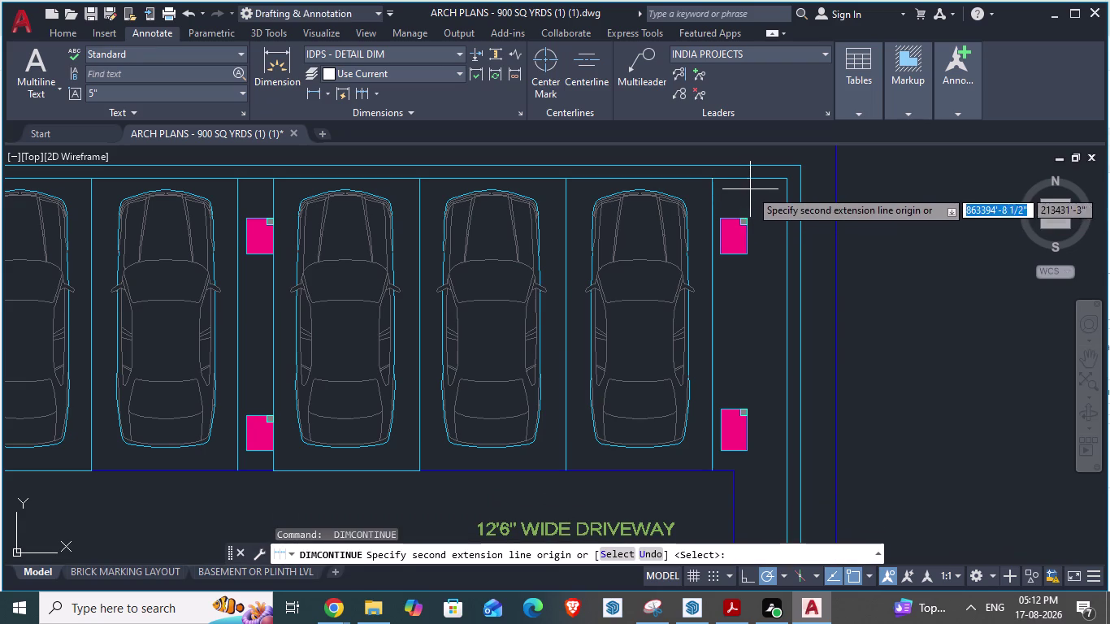
click(743, 176)
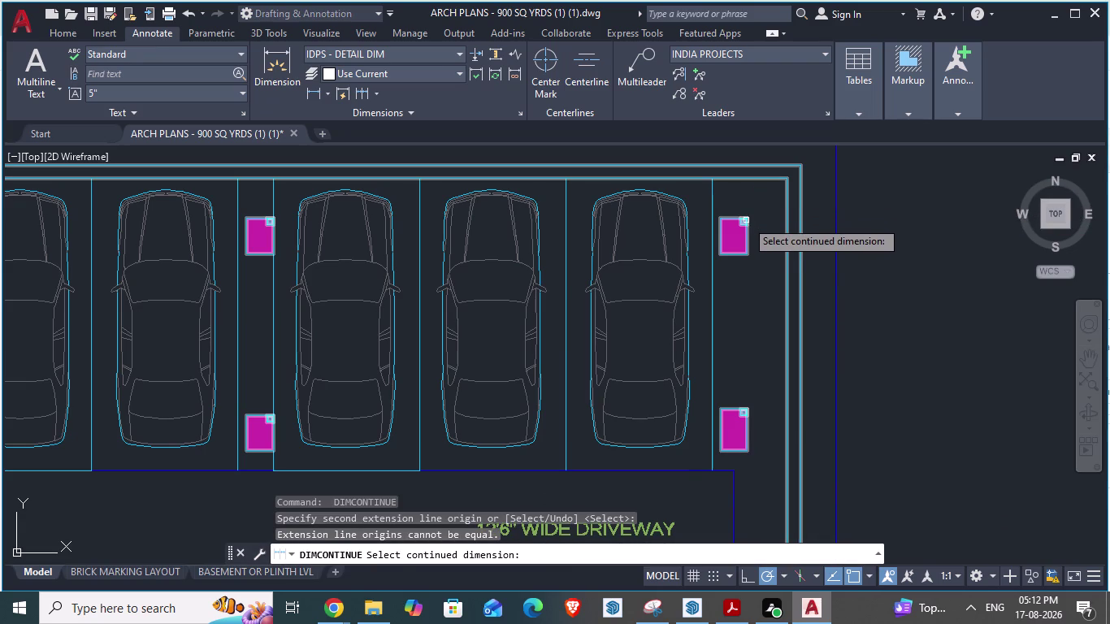
key(Escape)
key(Escape)
scroll(down, 3)
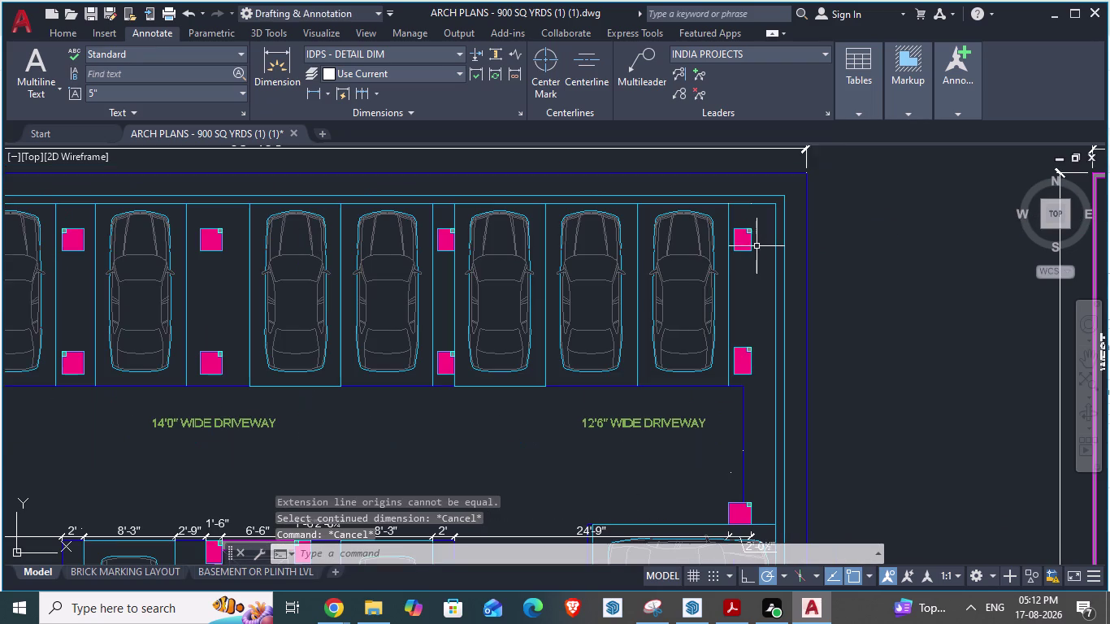
Add a 2'-3" vertical linear dimension at the top-right bay corner.
text(dli)
key(Return)
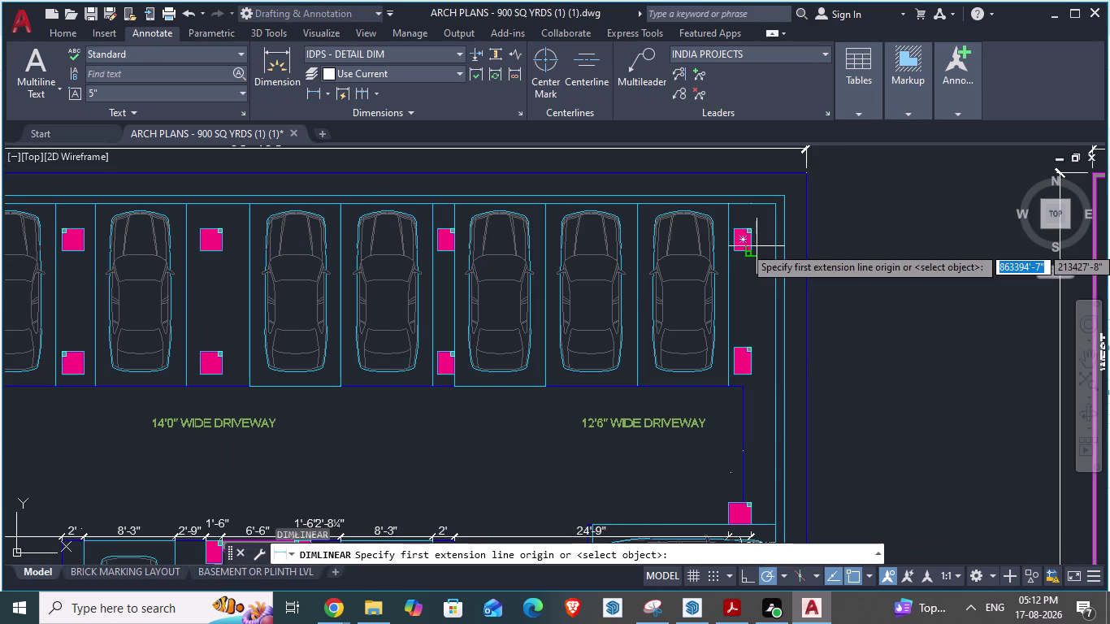
scroll(up, 3)
scroll(down, 3)
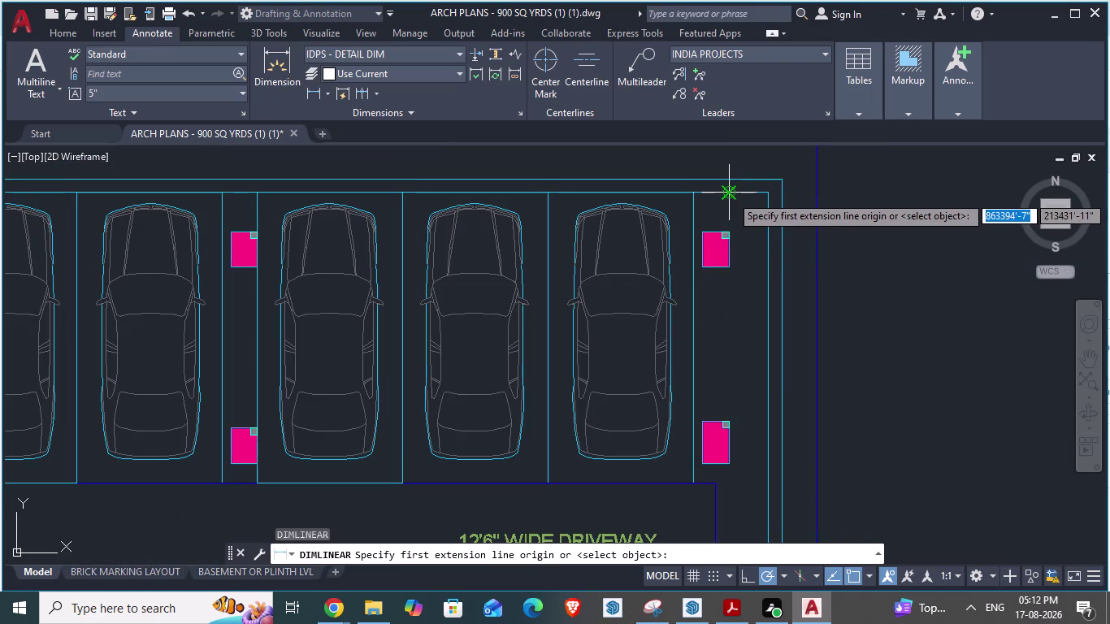
click(729, 195)
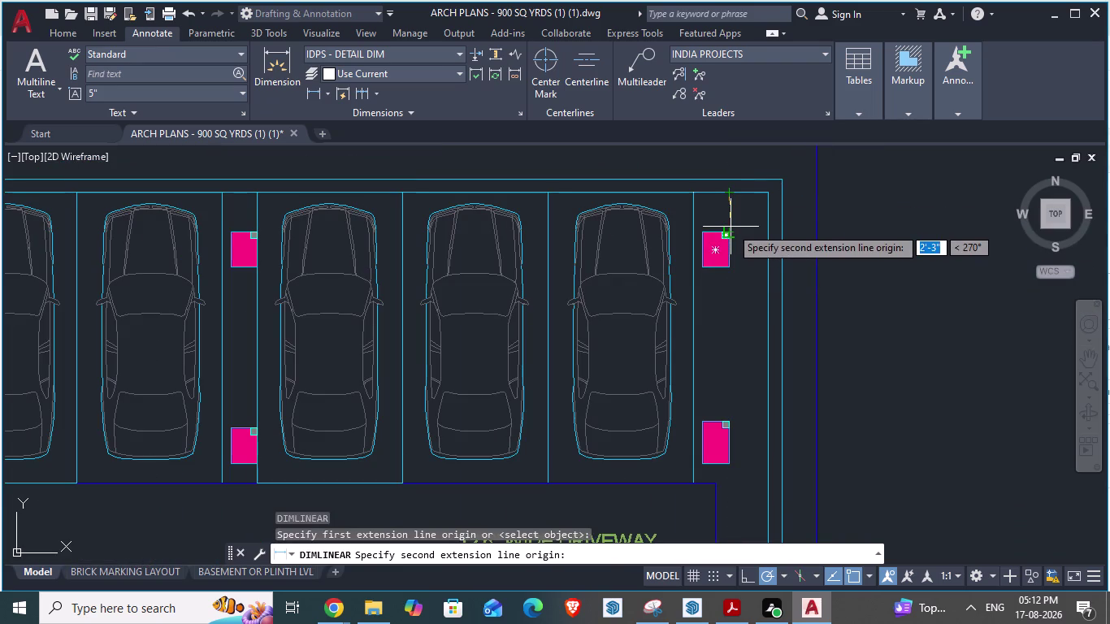
click(731, 227)
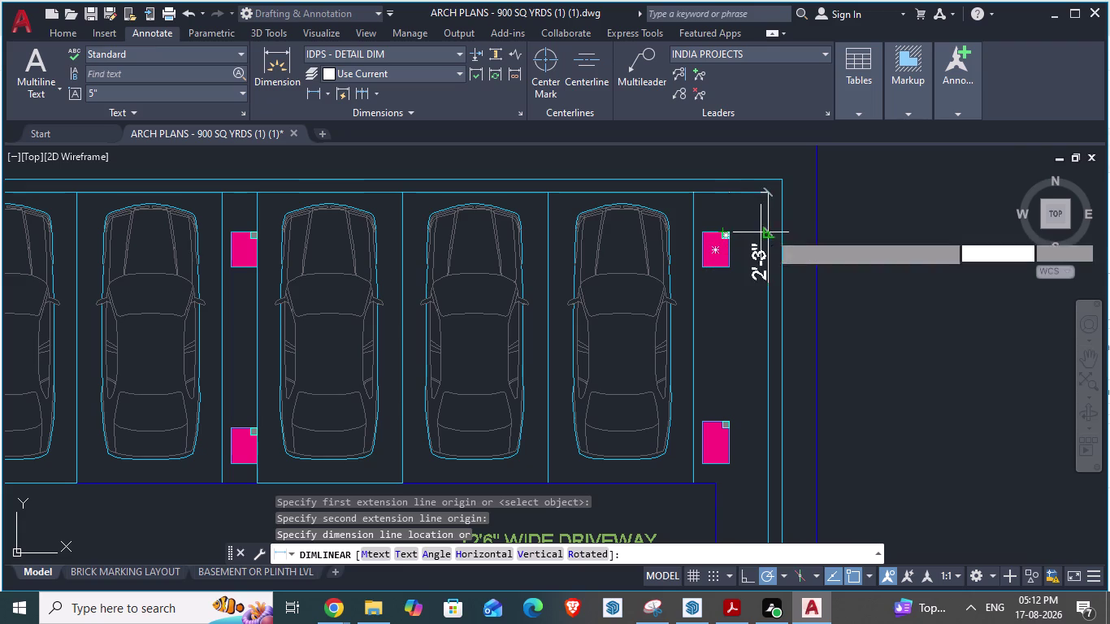
click(876, 224)
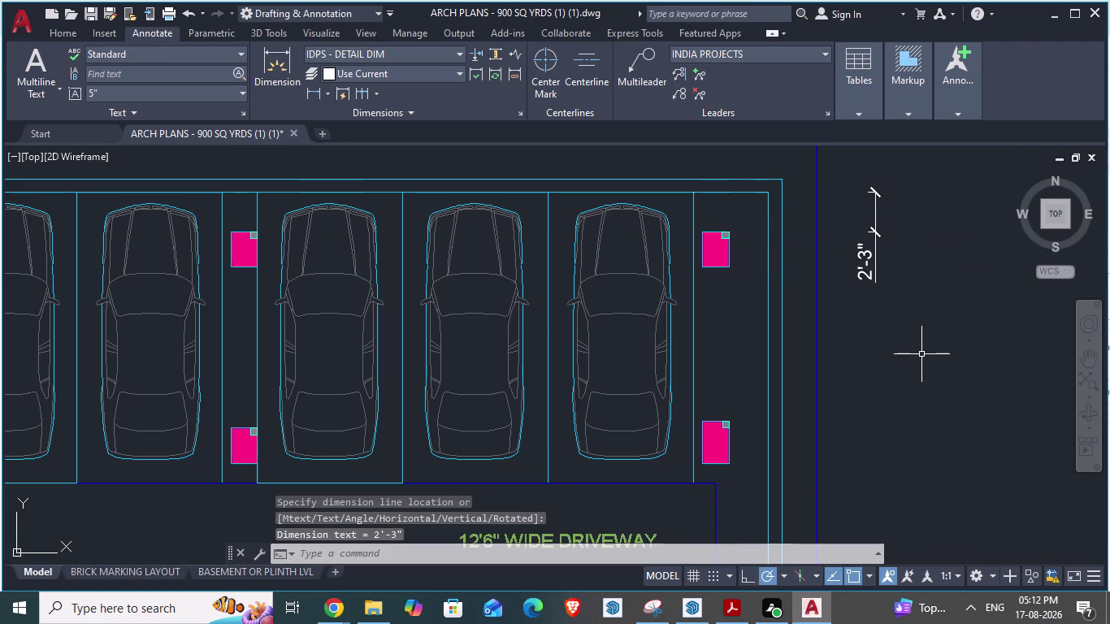
key(Escape)
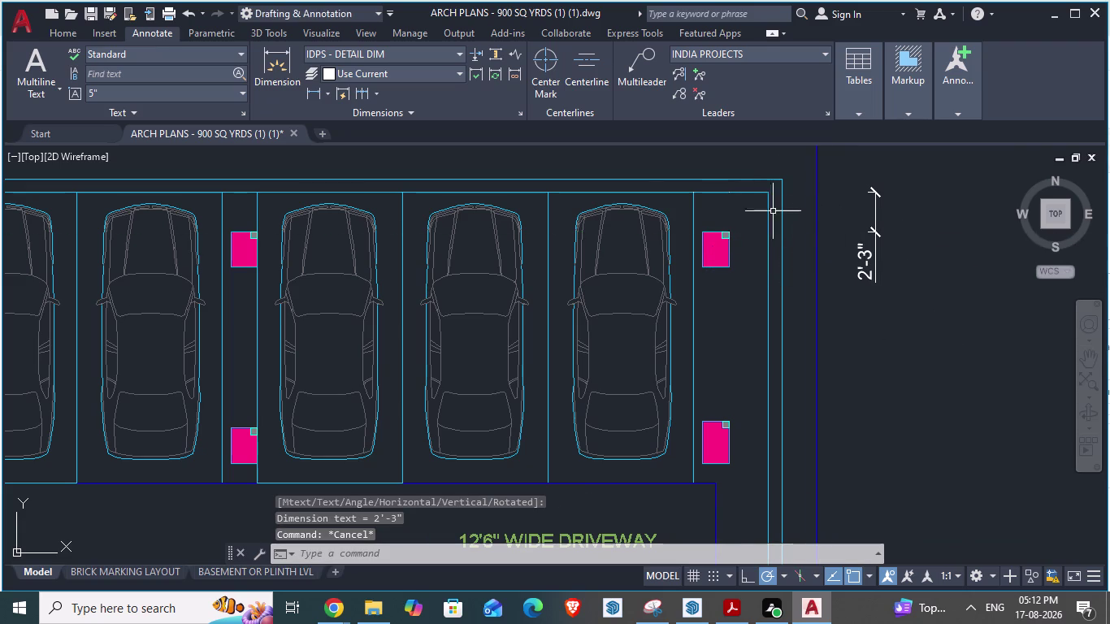
Place a 2'-3" aligned dimension beside the bay and open Dimension Style settings.
scroll(up, 3)
text(da)
key(Return)
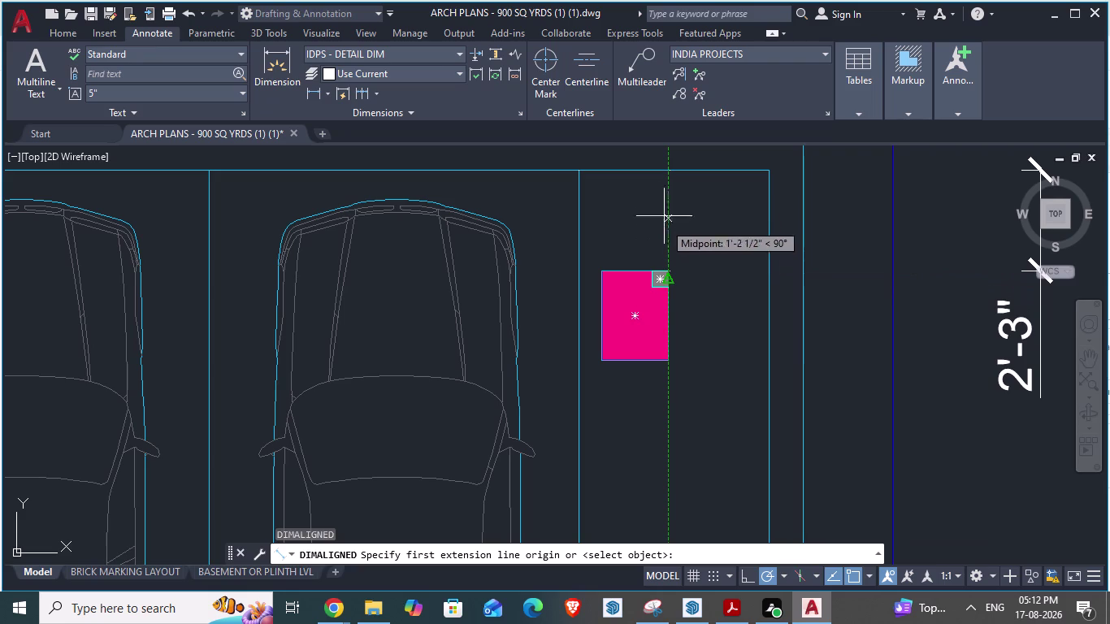
click(666, 173)
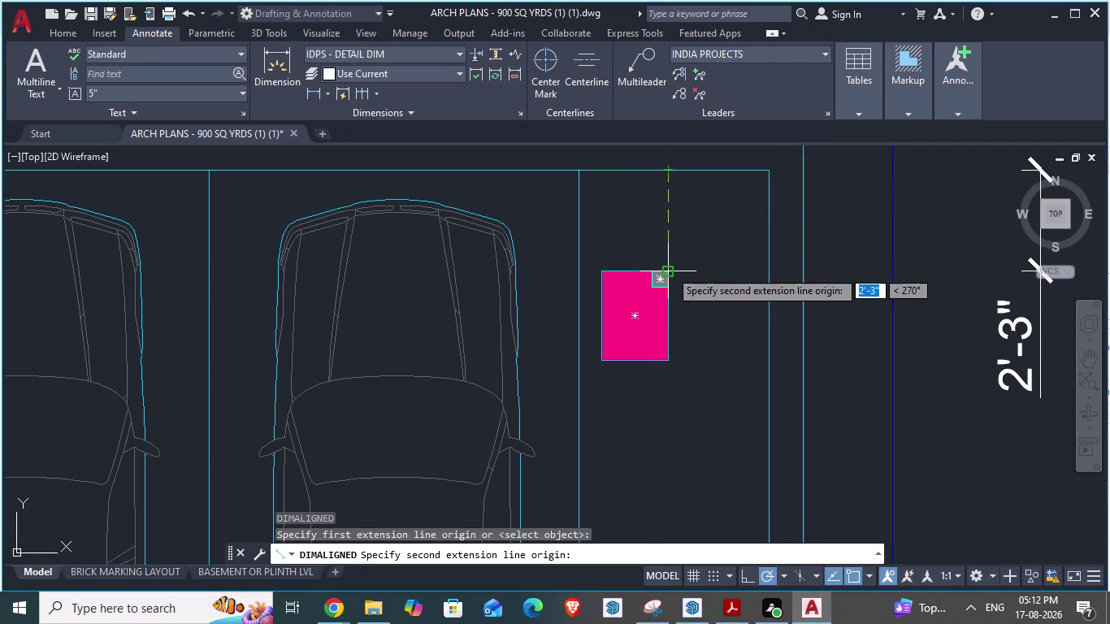
click(670, 270)
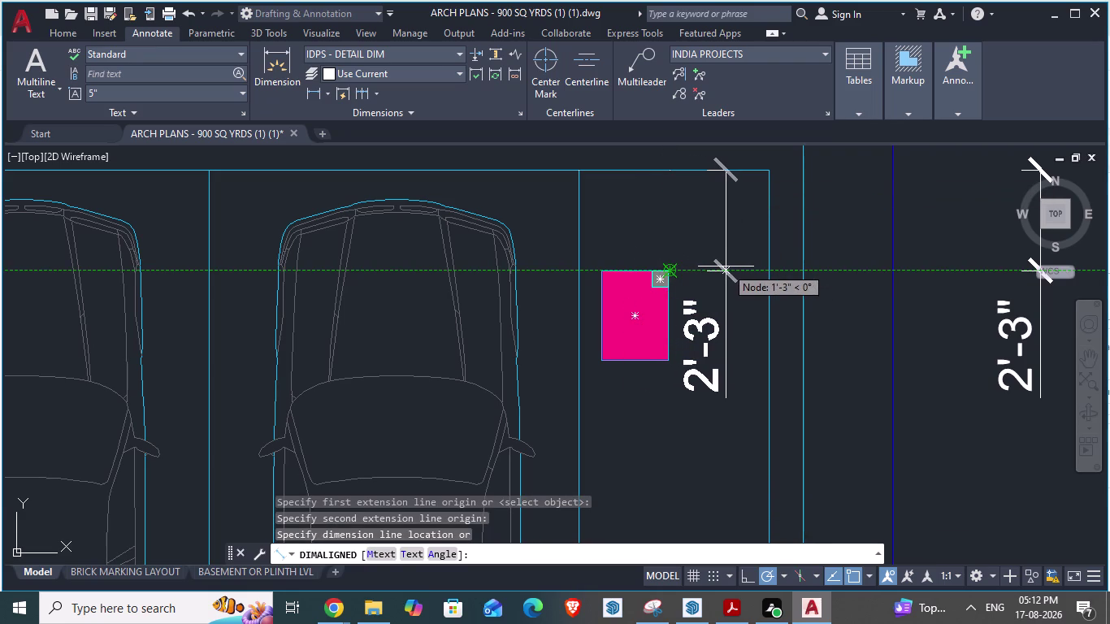
click(725, 266)
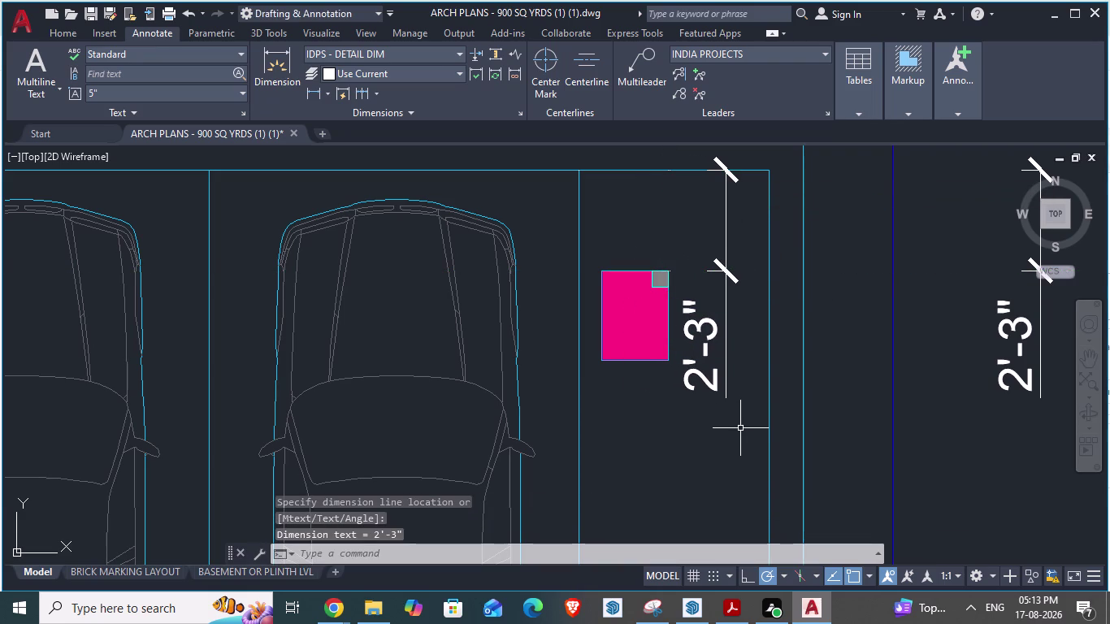
key(d)
key(Return)
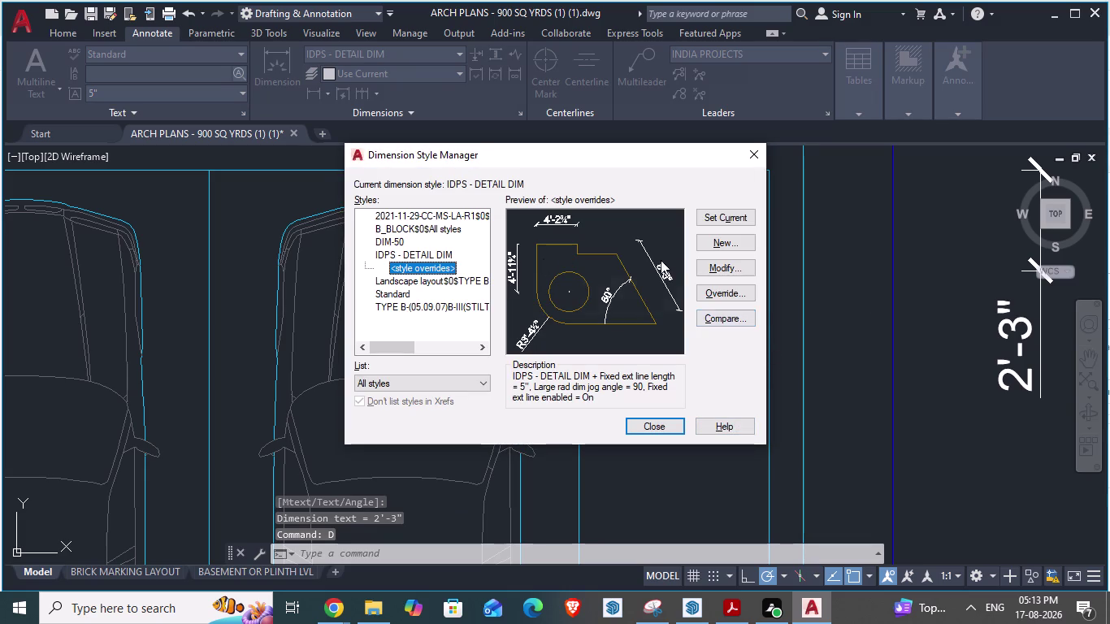
Start a style override and review Text, Fit and Primary Units, keeping Diagonal fractions.
click(723, 265)
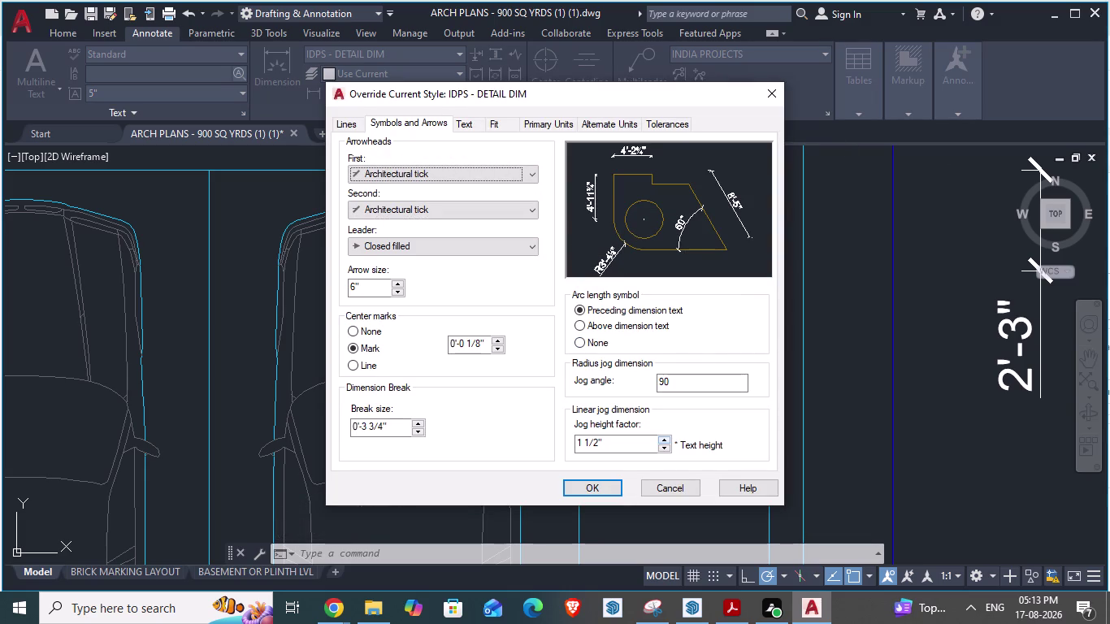
click(470, 122)
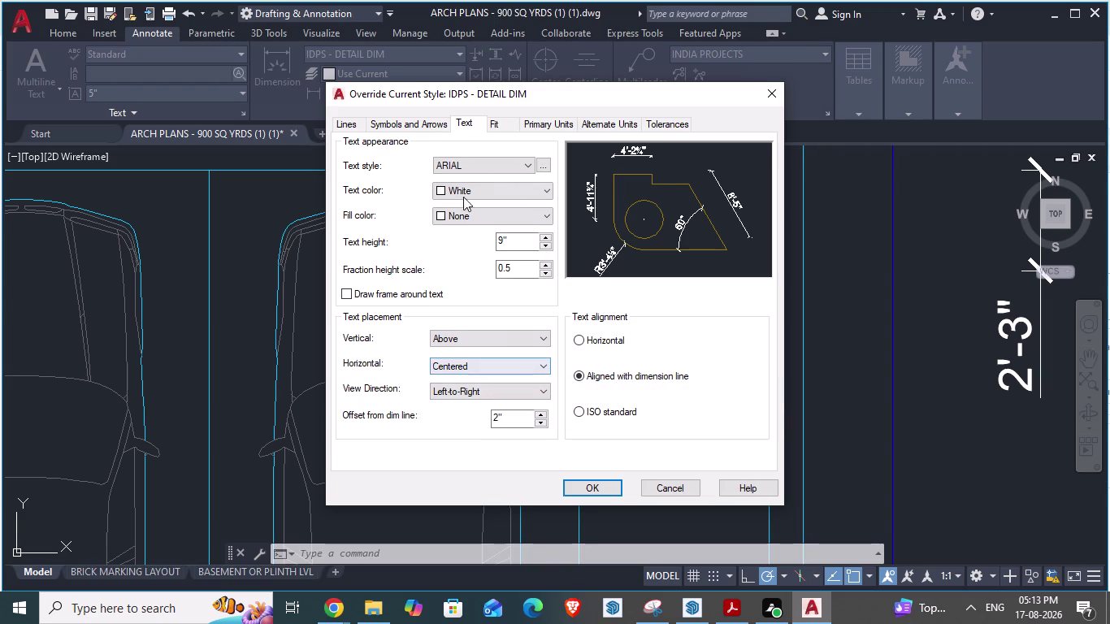
click(496, 127)
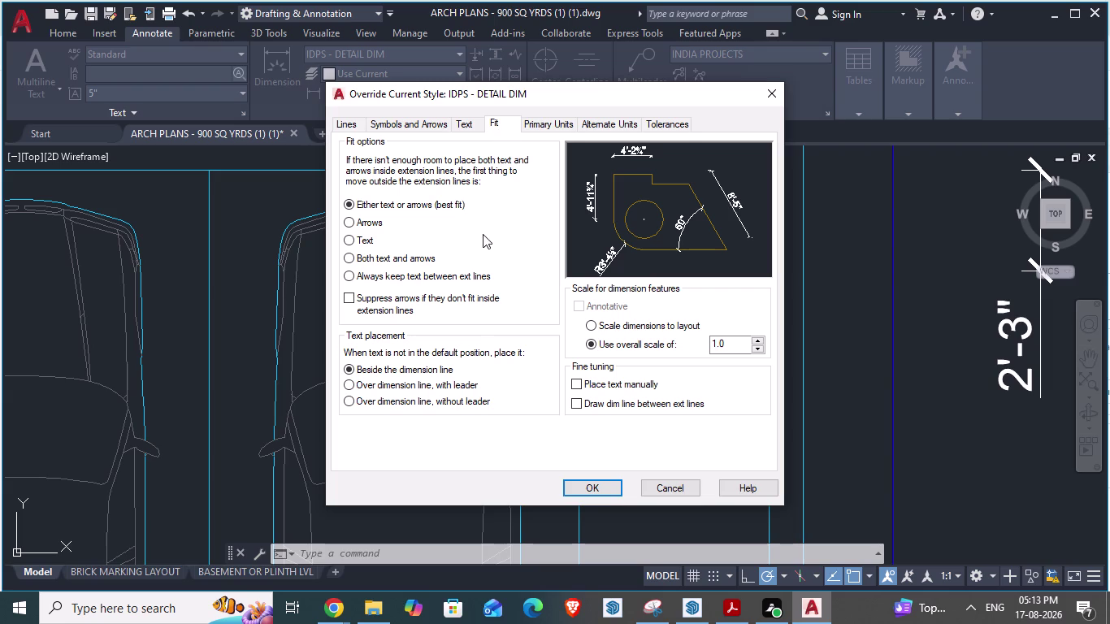
click(549, 128)
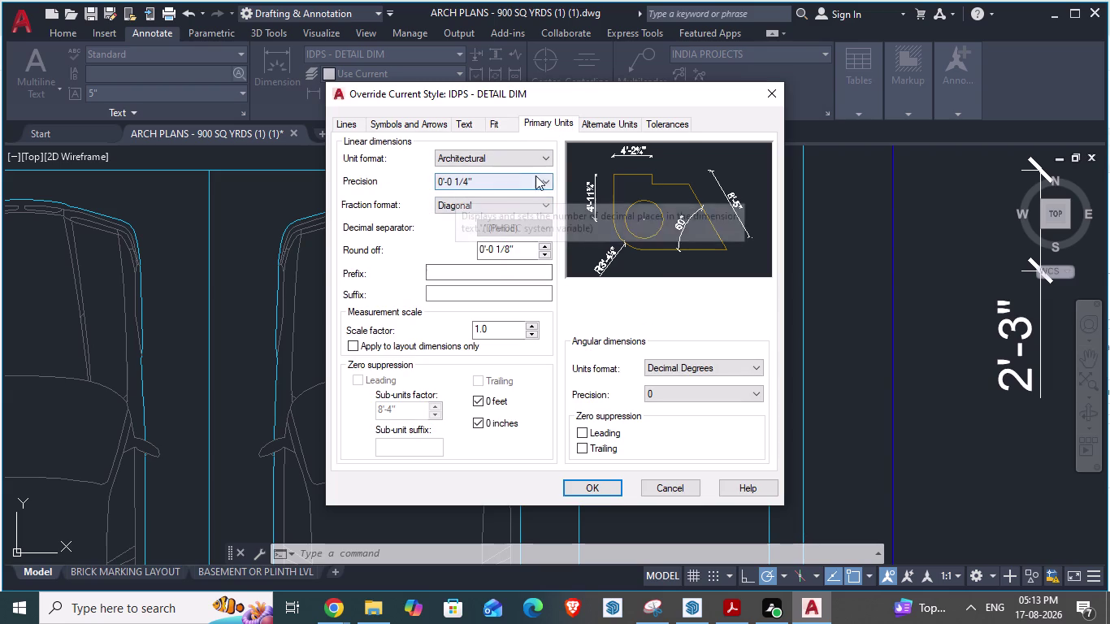
click(494, 203)
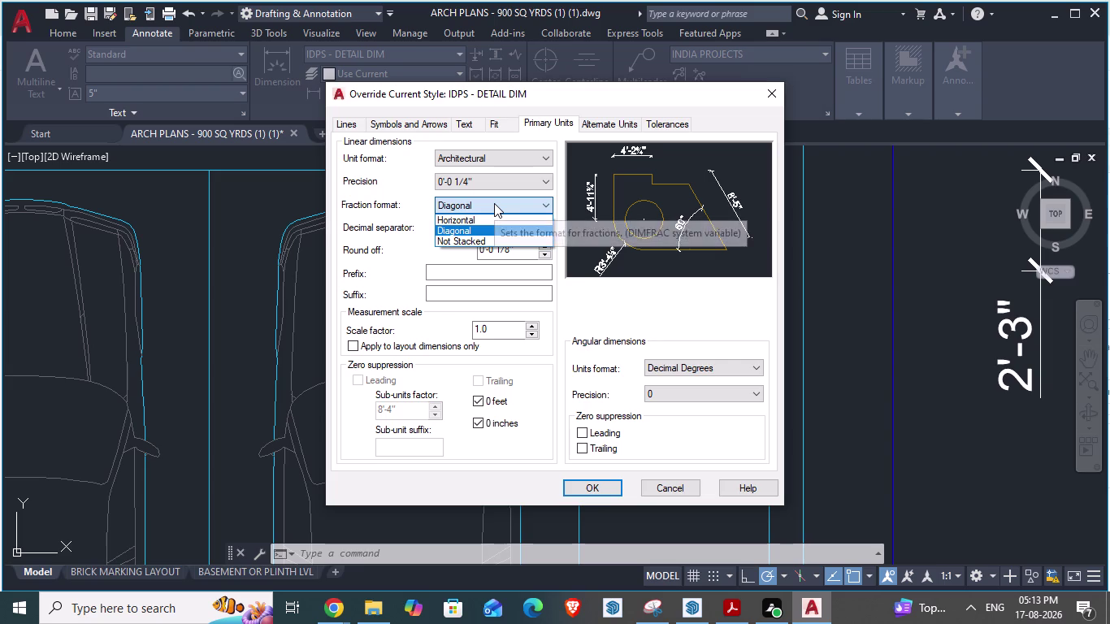
click(494, 203)
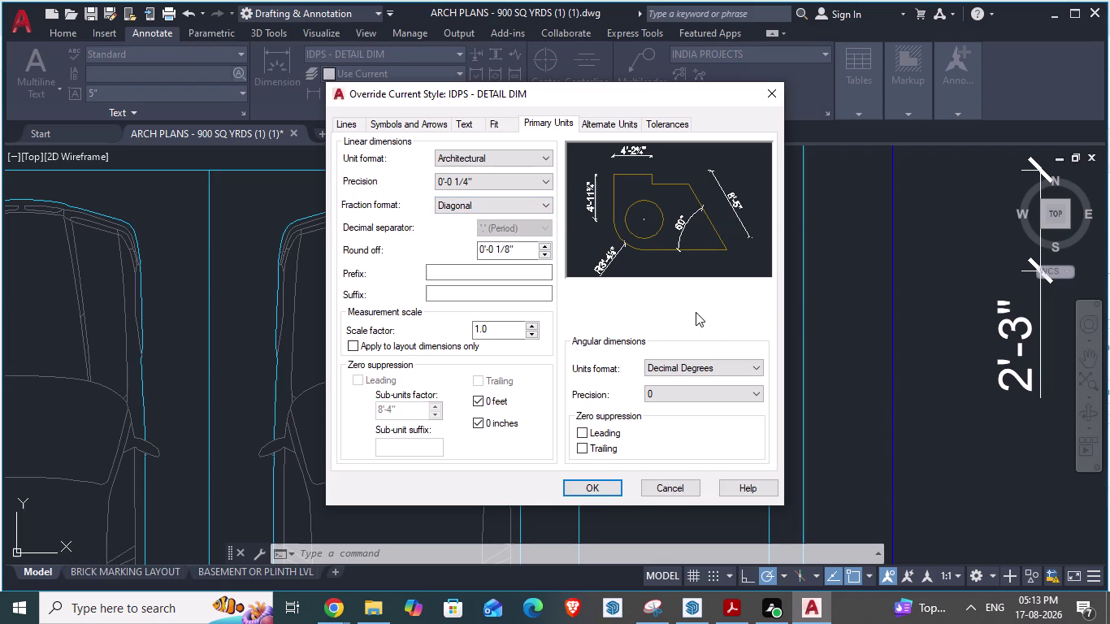
Set the Primary Units round-off value to 0'-0 1/8".
click(538, 254)
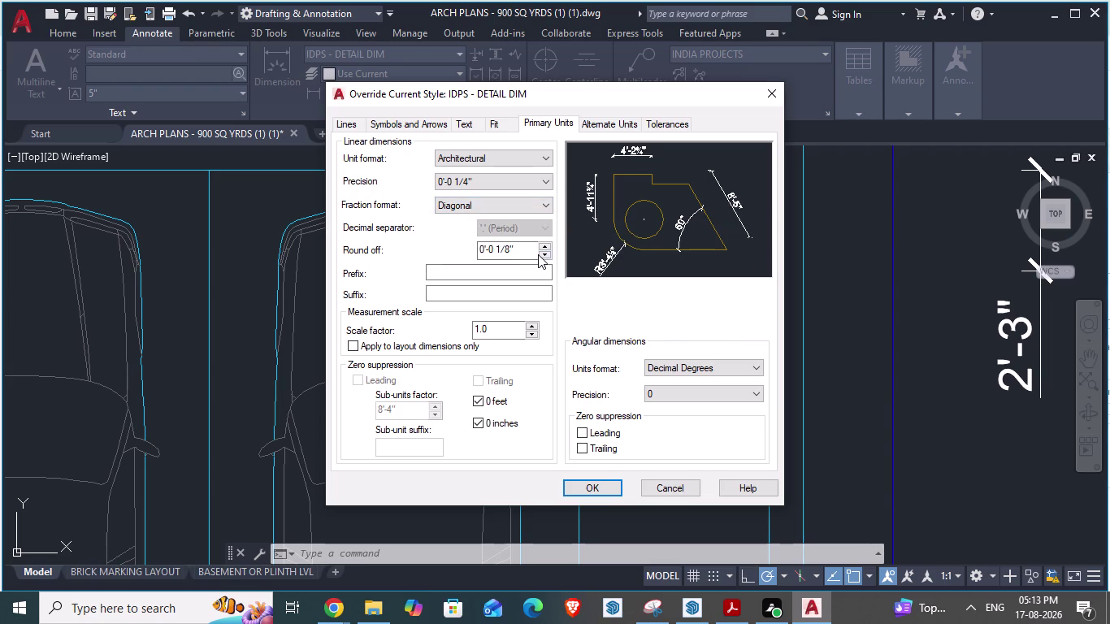
click(542, 255)
click(540, 255)
double_click(542, 255)
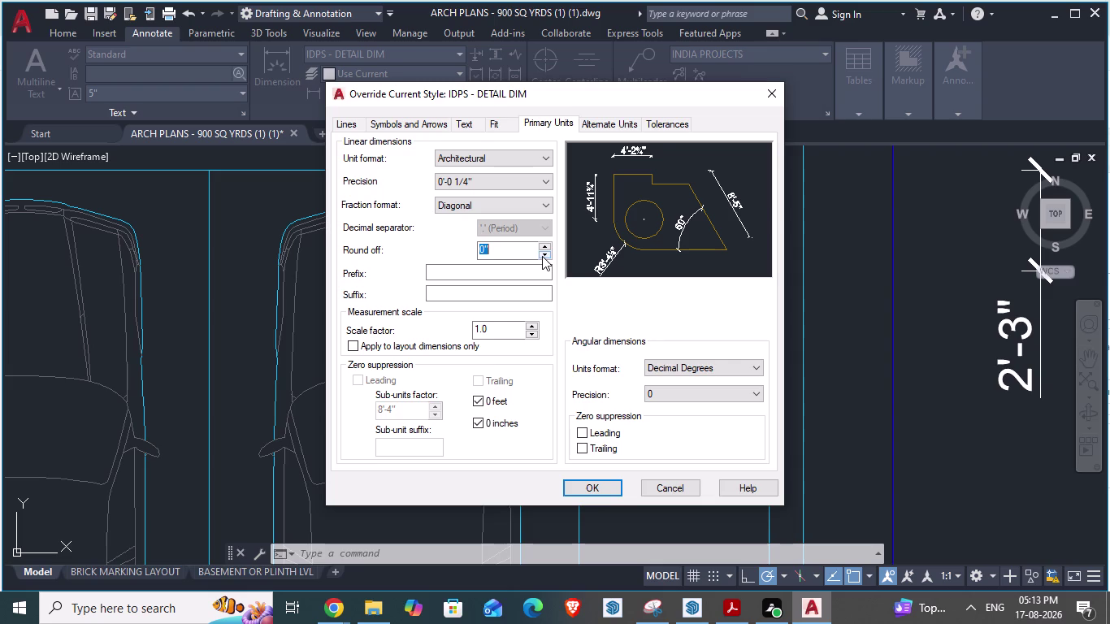
click(545, 241)
double_click(549, 243)
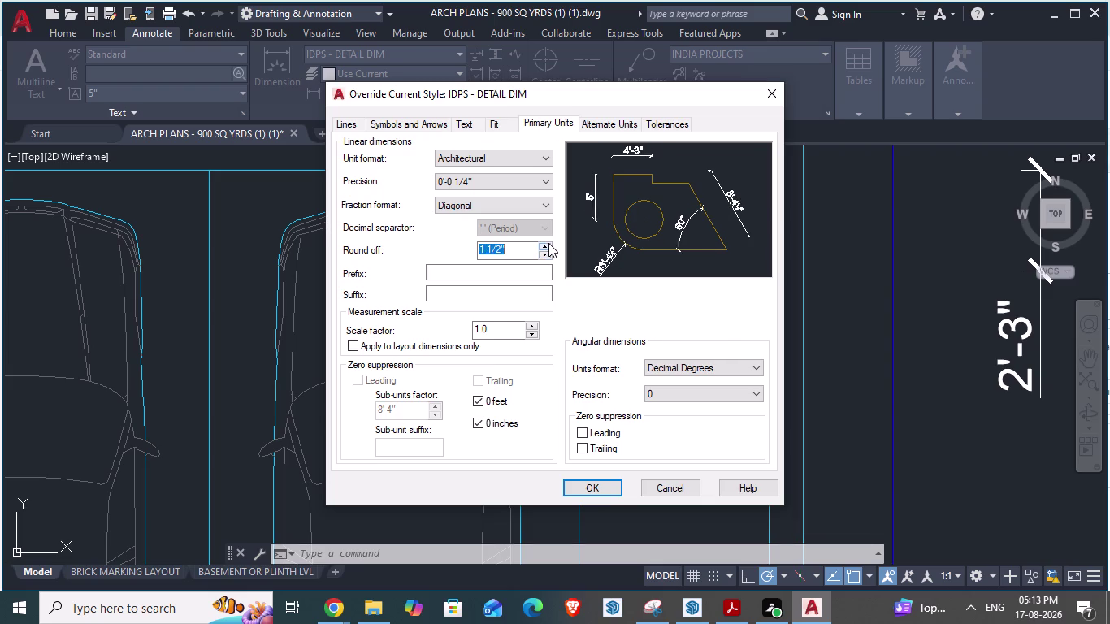
click(548, 243)
click(529, 249)
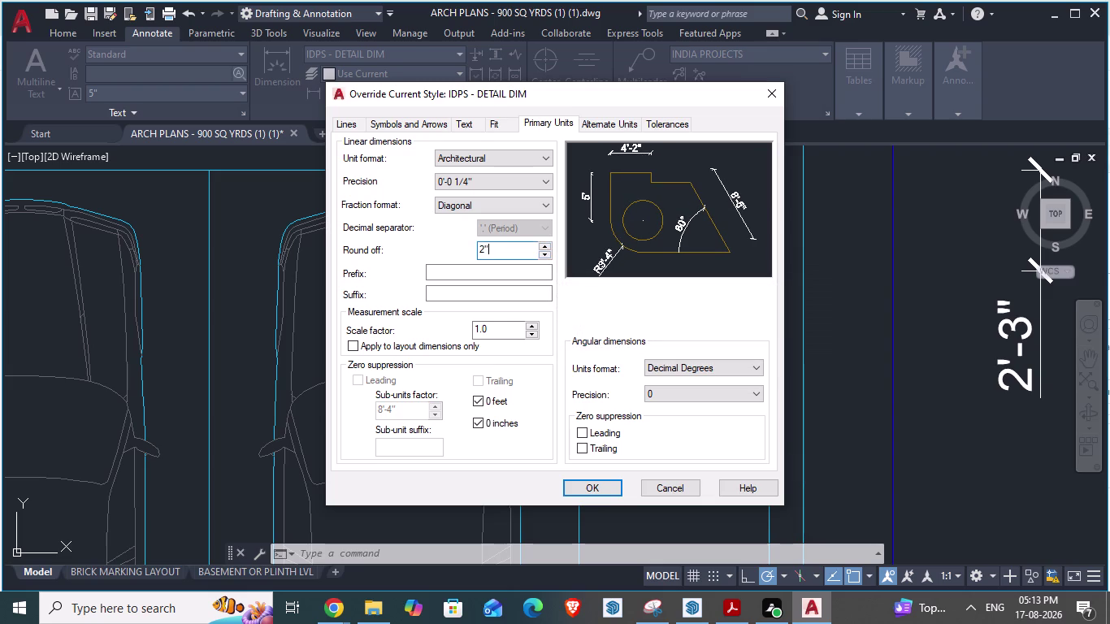
key(ctrl+z)
key(ctrl+z)
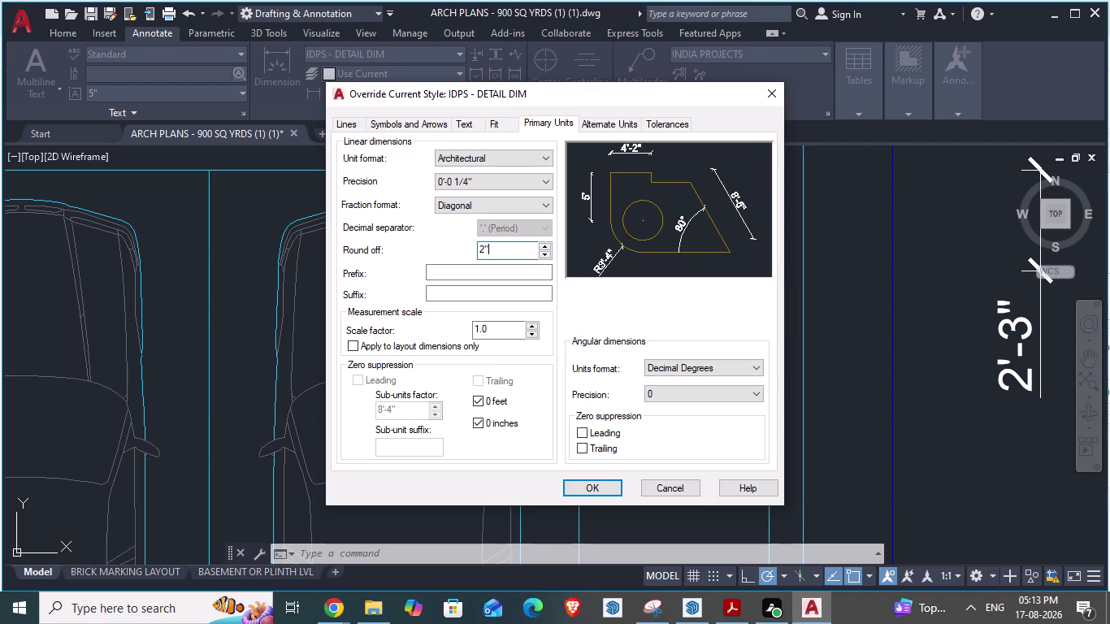
key(ctrl+z)
double_click(545, 257)
click(546, 257)
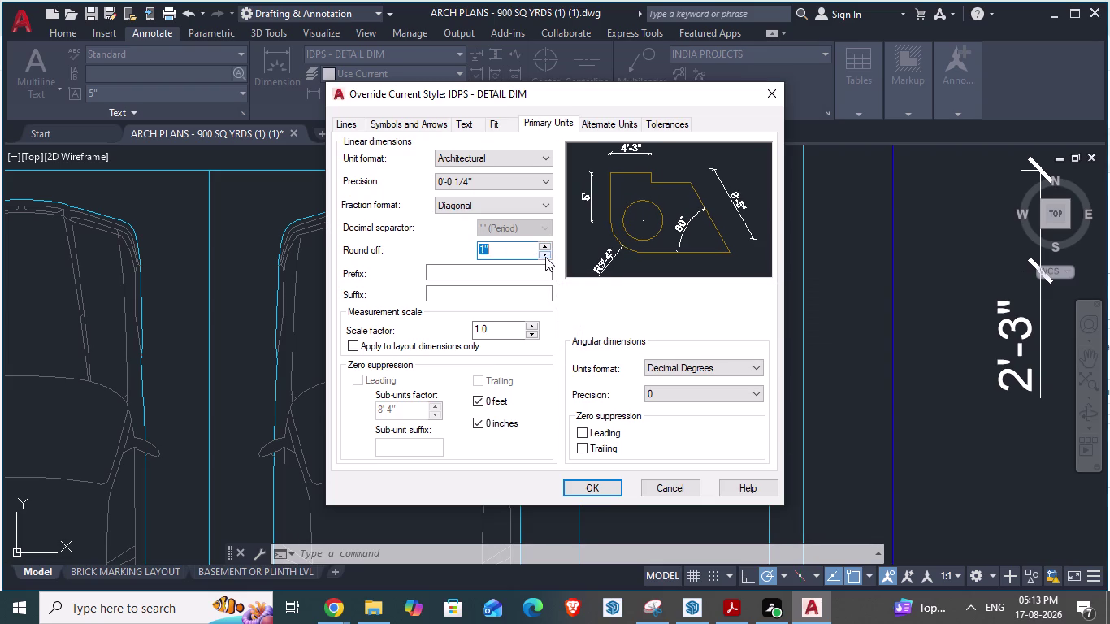
click(545, 257)
triple_click(545, 257)
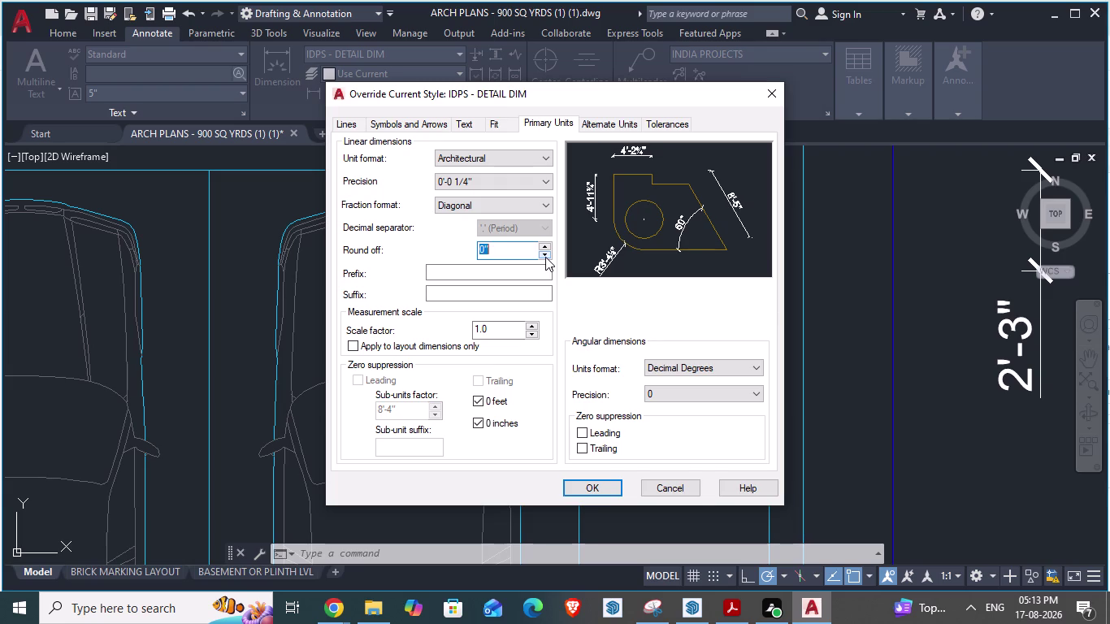
double_click(545, 257)
click(544, 248)
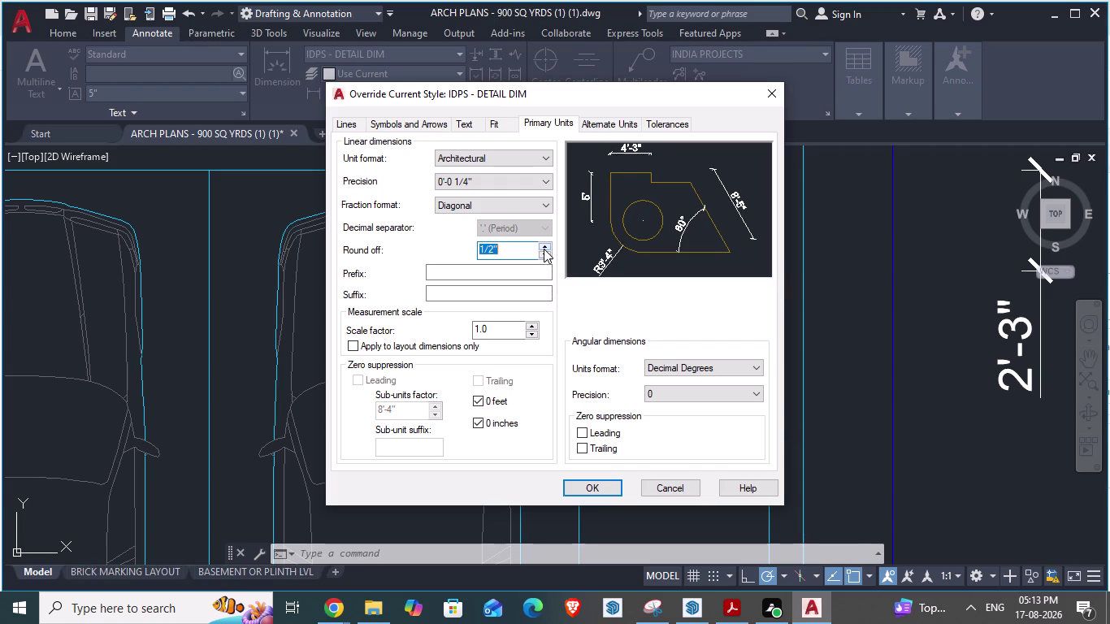
click(543, 249)
click(543, 249)
click(543, 248)
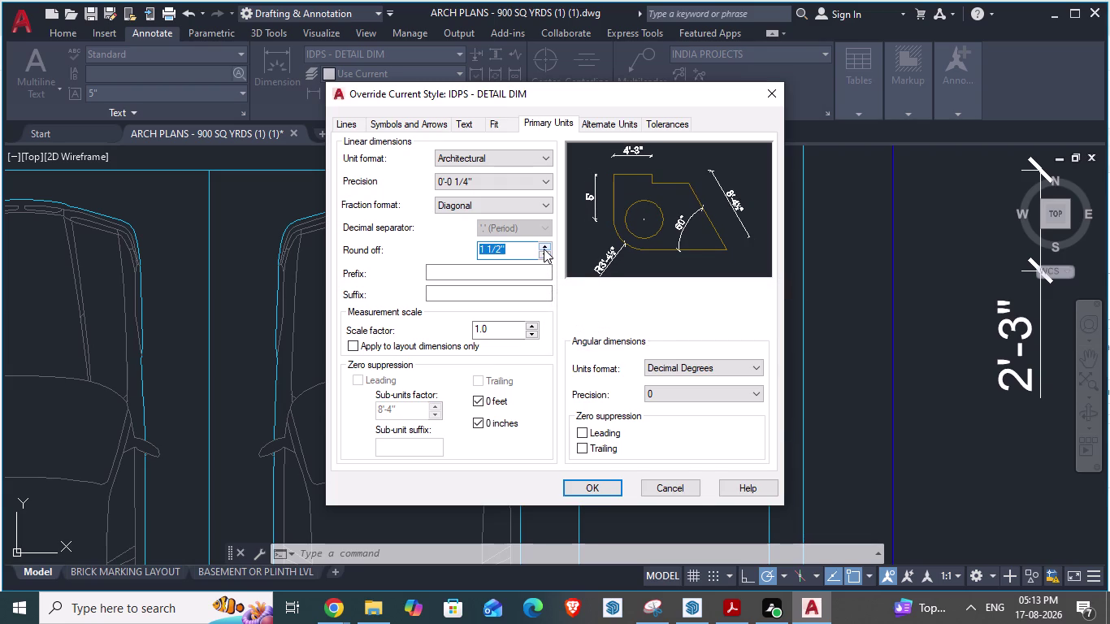
click(543, 248)
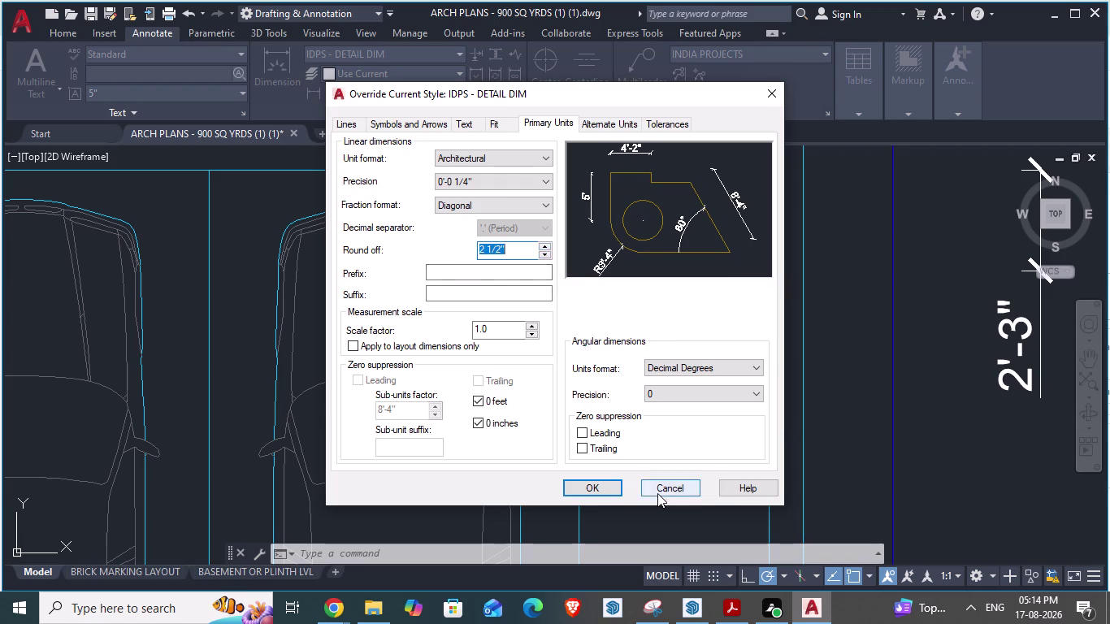
Review the symbol, angular unit and alternate unit settings, keeping decimal degrees.
click(657, 493)
click(711, 266)
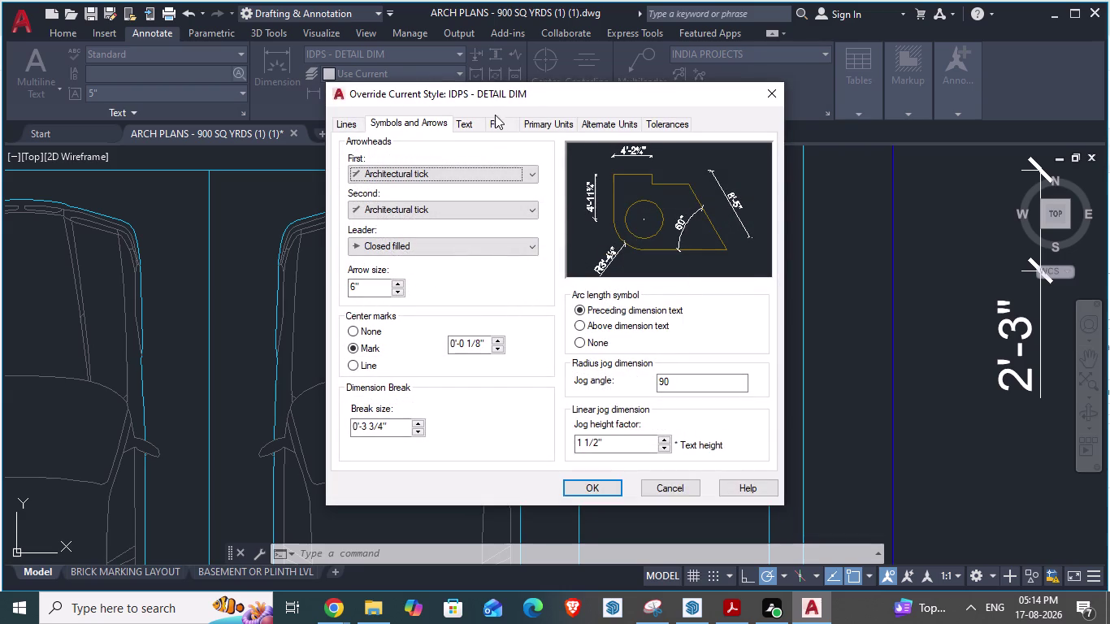
click(492, 122)
click(555, 127)
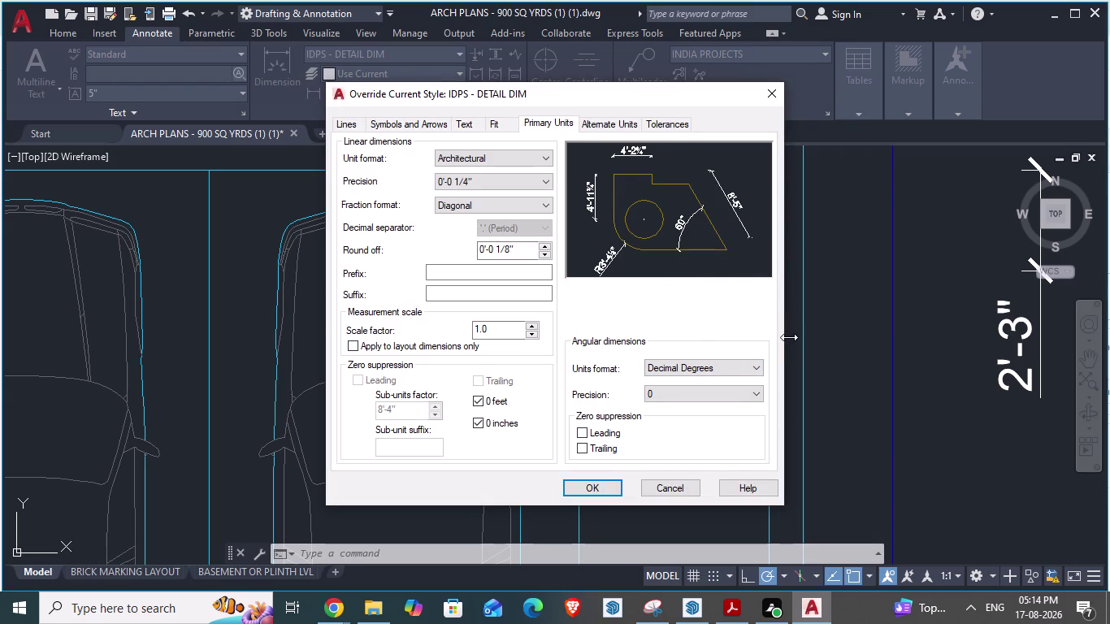
click(745, 368)
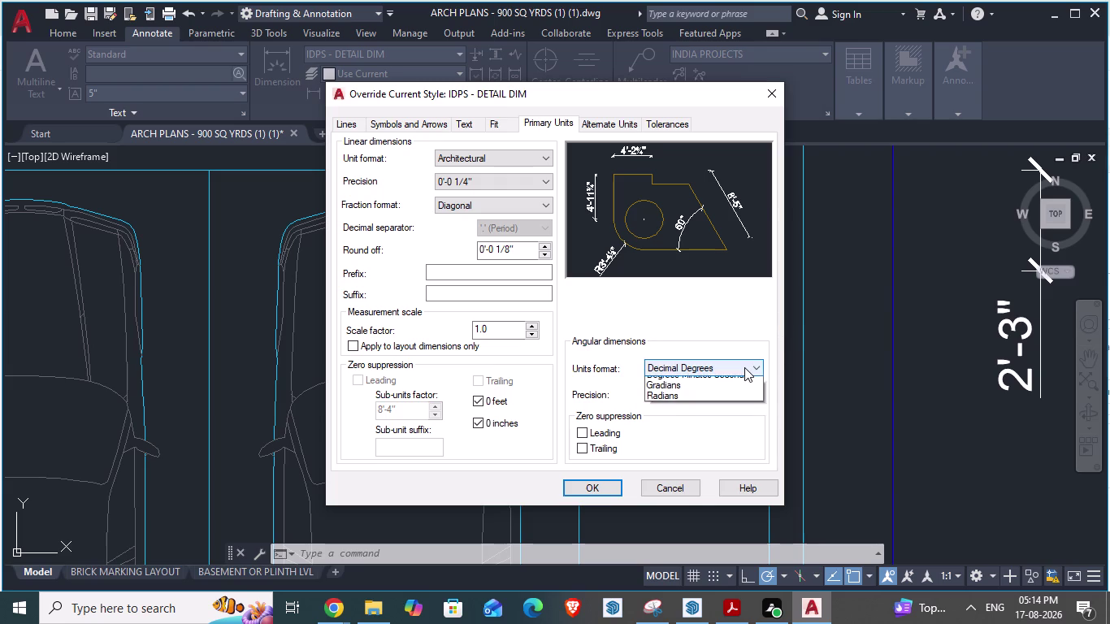
click(745, 367)
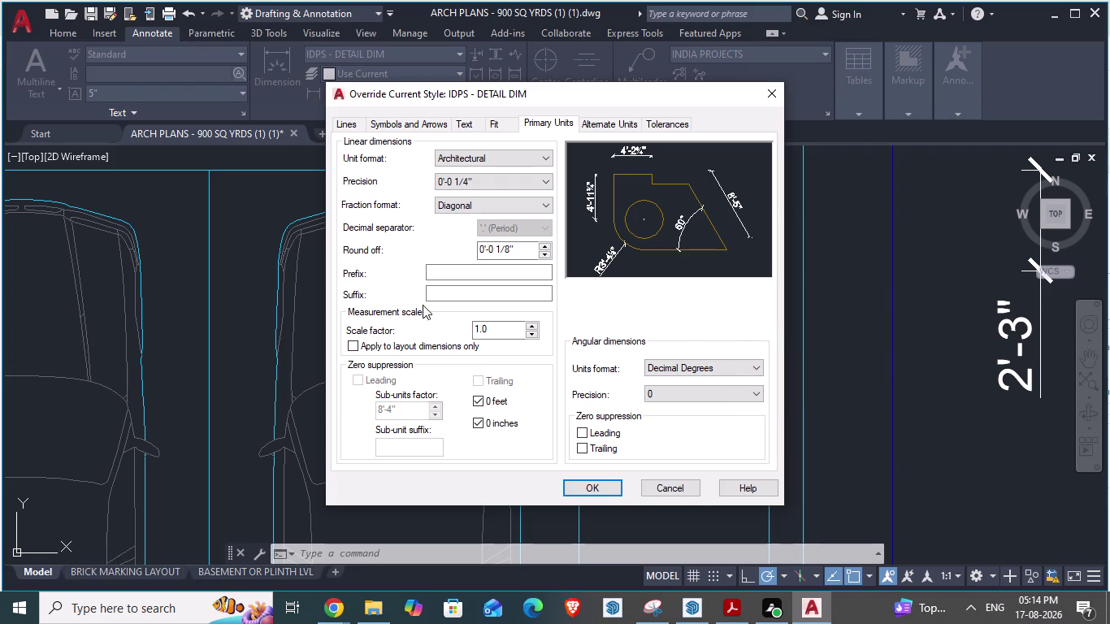
click(596, 123)
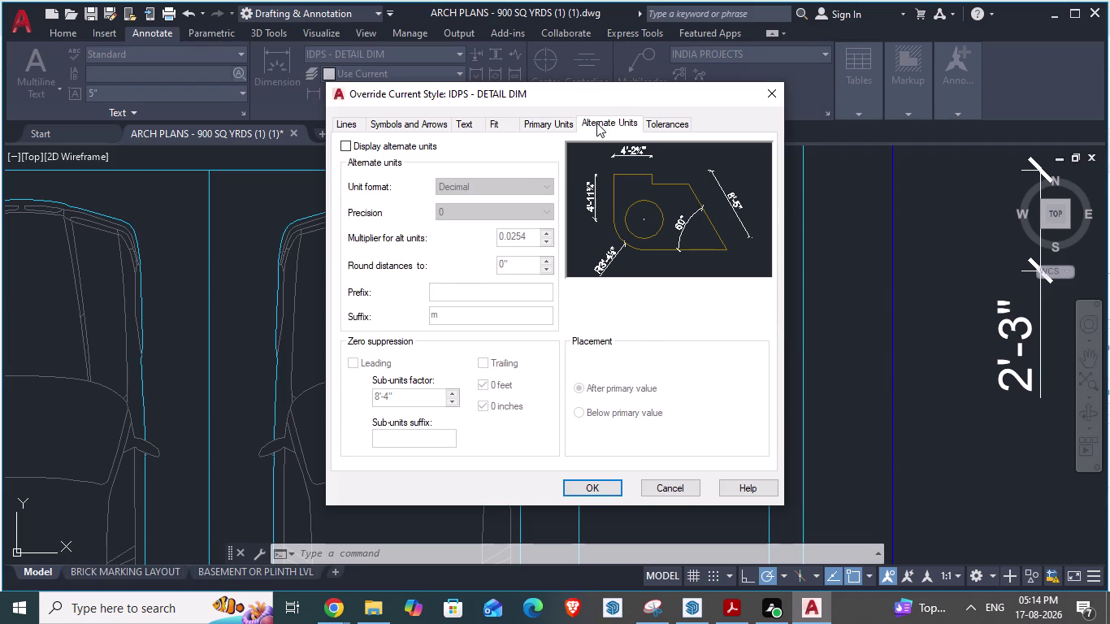
click(678, 124)
click(490, 122)
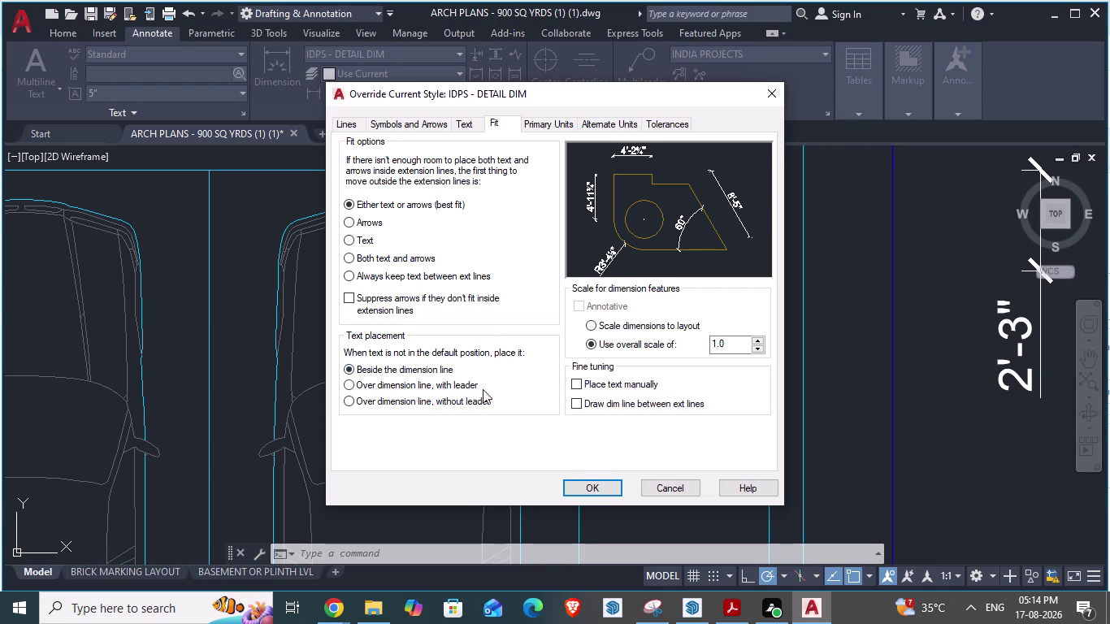
Accept the style override and close the Dimension Style Manager.
click(349, 385)
click(349, 403)
click(582, 488)
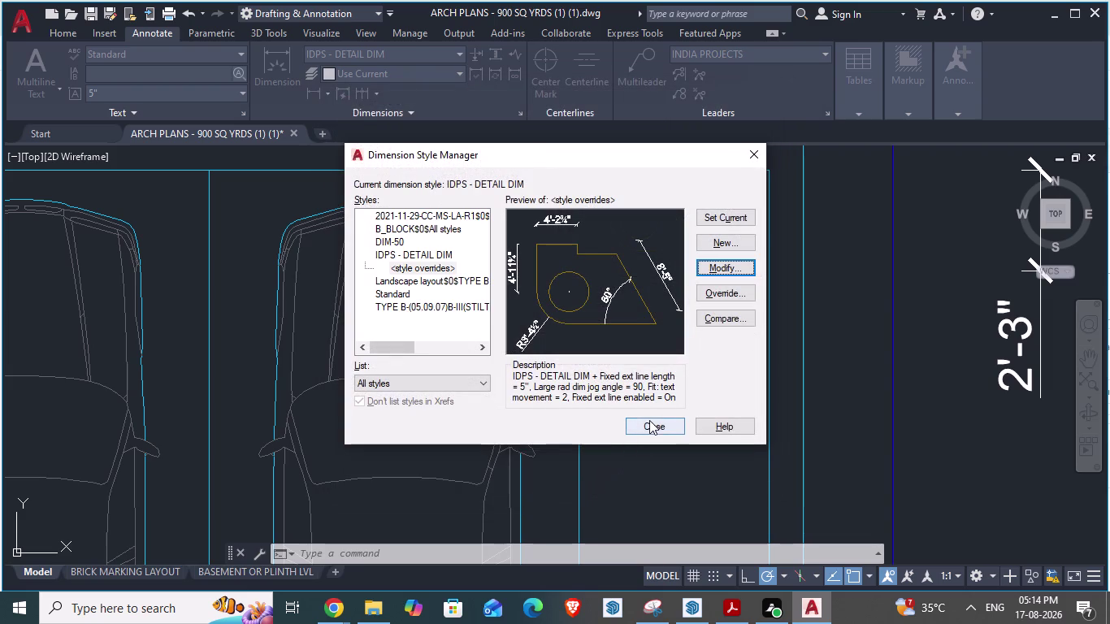
click(733, 220)
click(646, 426)
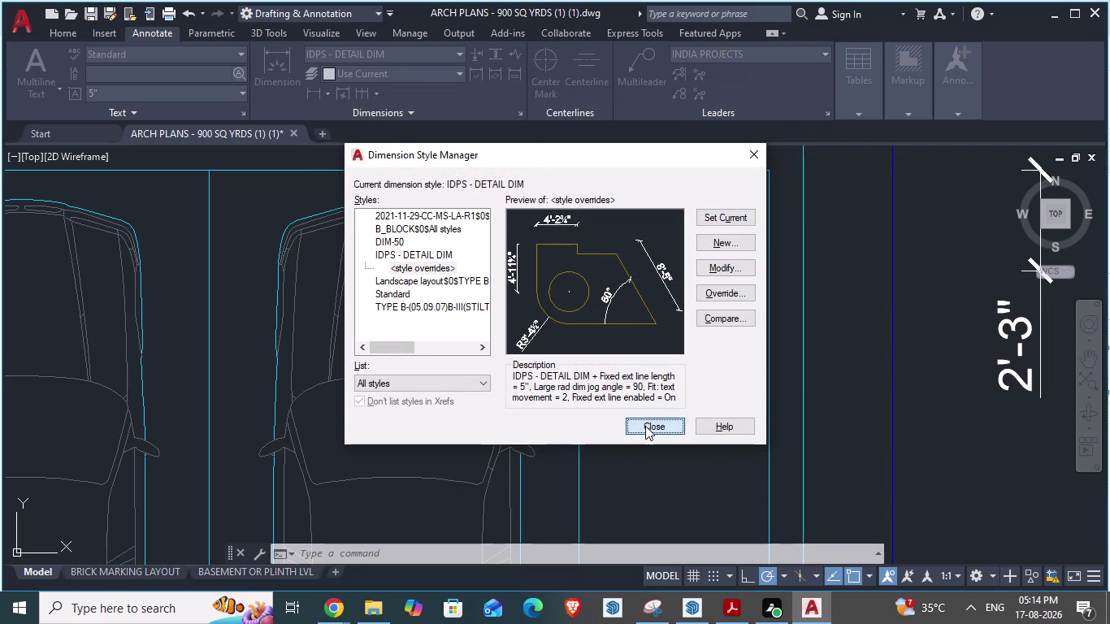
scroll(down, 3)
click(509, 346)
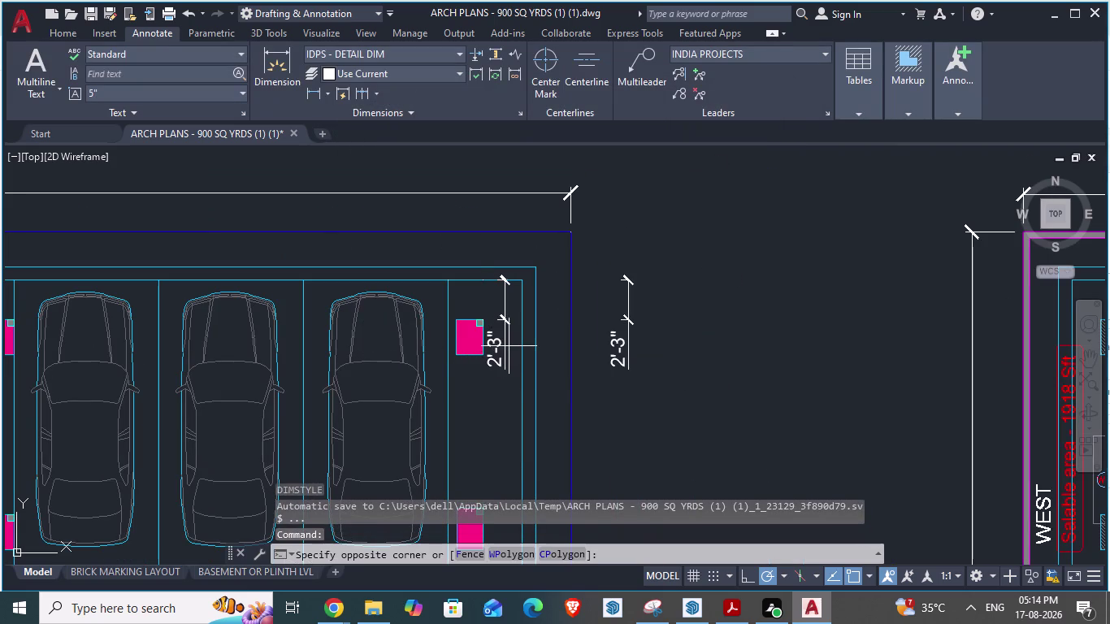
Erase the old dimension and add a 2'-3" linear dimension from the bay line to the column corner.
click(500, 341)
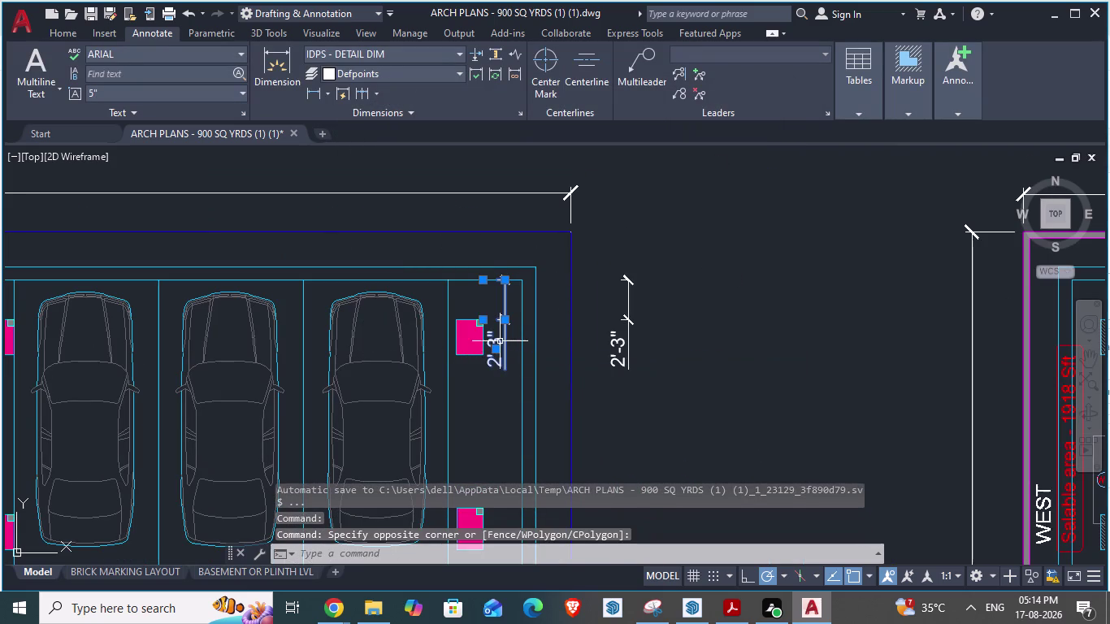
key(Delete)
scroll(up, 3)
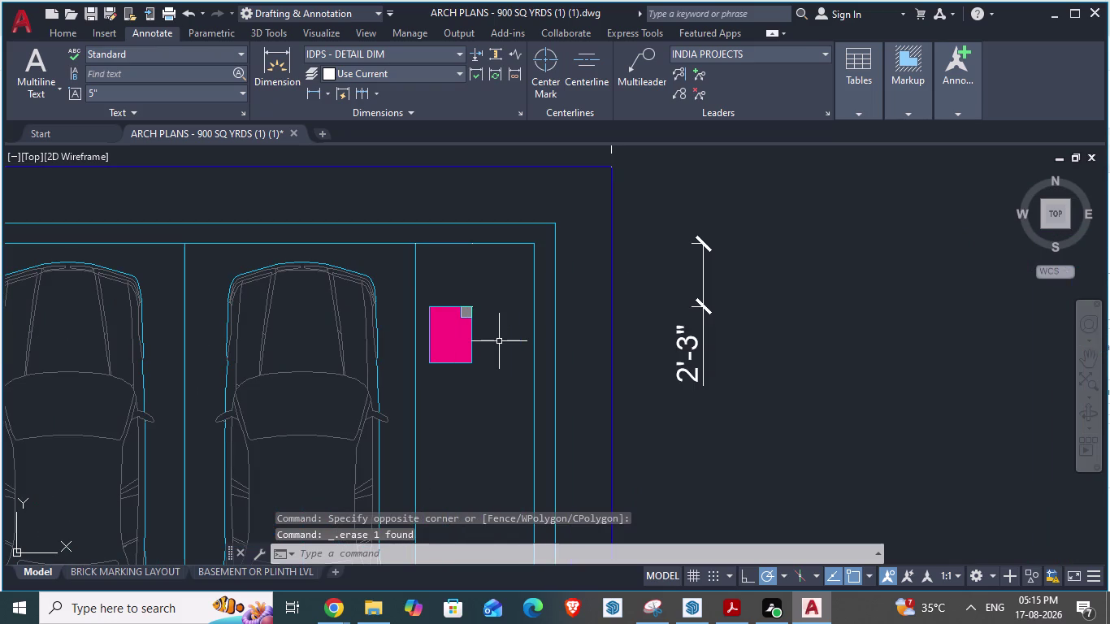
text(dli)
key(Return)
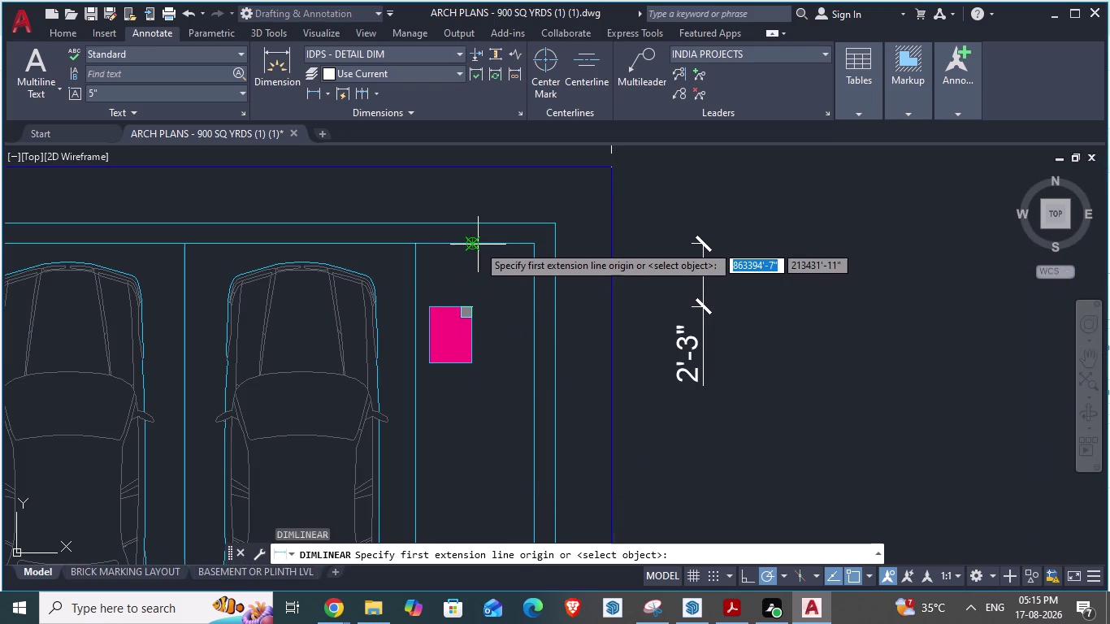
click(478, 244)
click(472, 303)
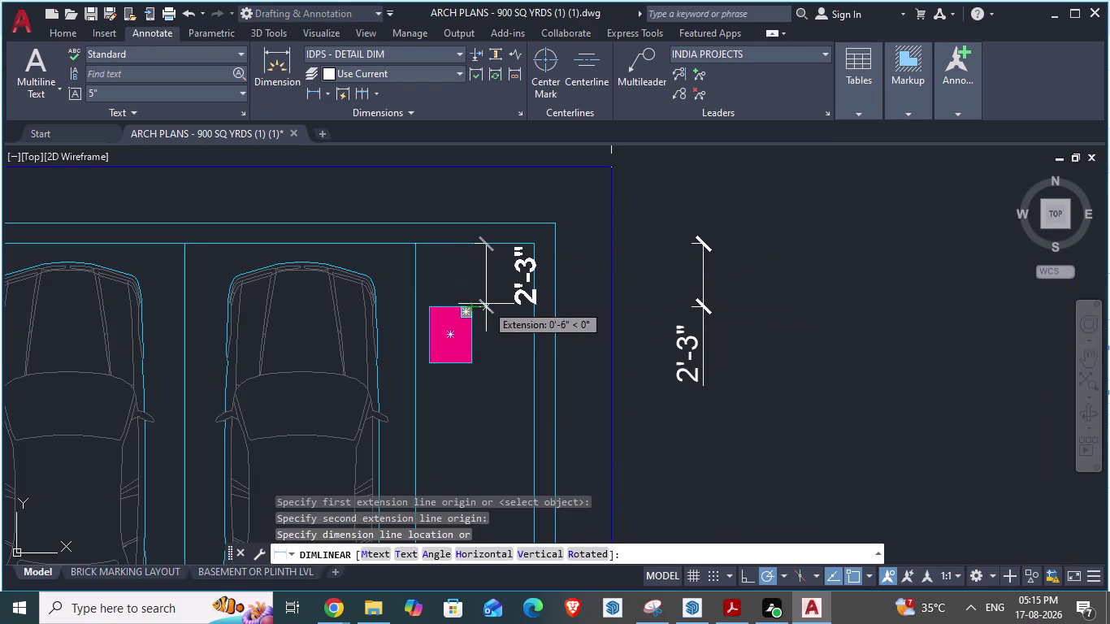
click(486, 304)
scroll(up, 3)
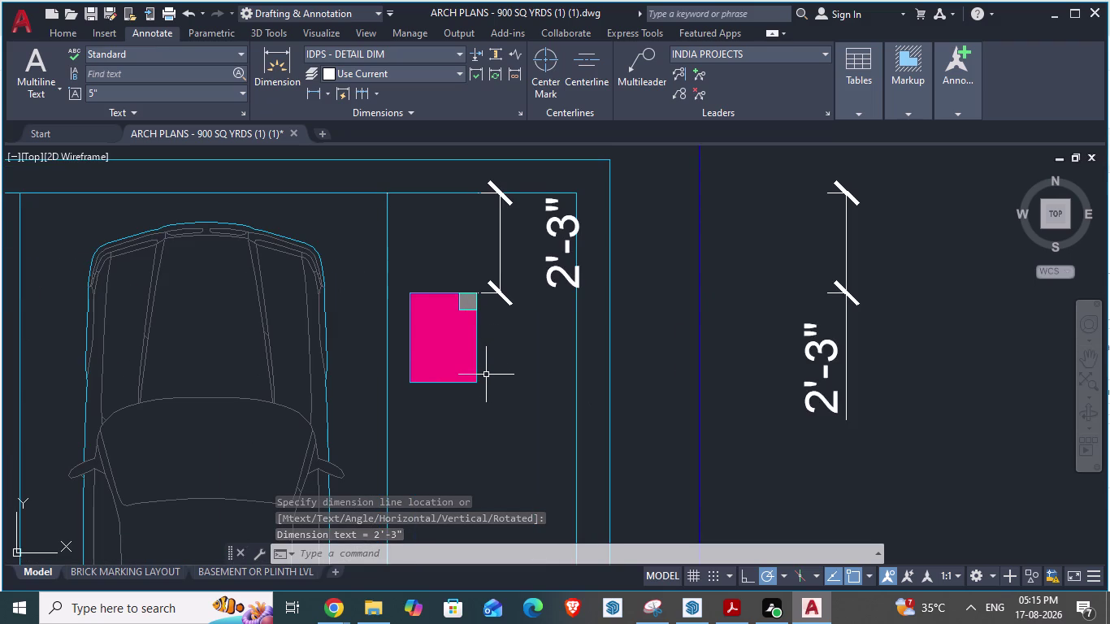
Continue the chain with a 2' segment down the pink column.
click(370, 92)
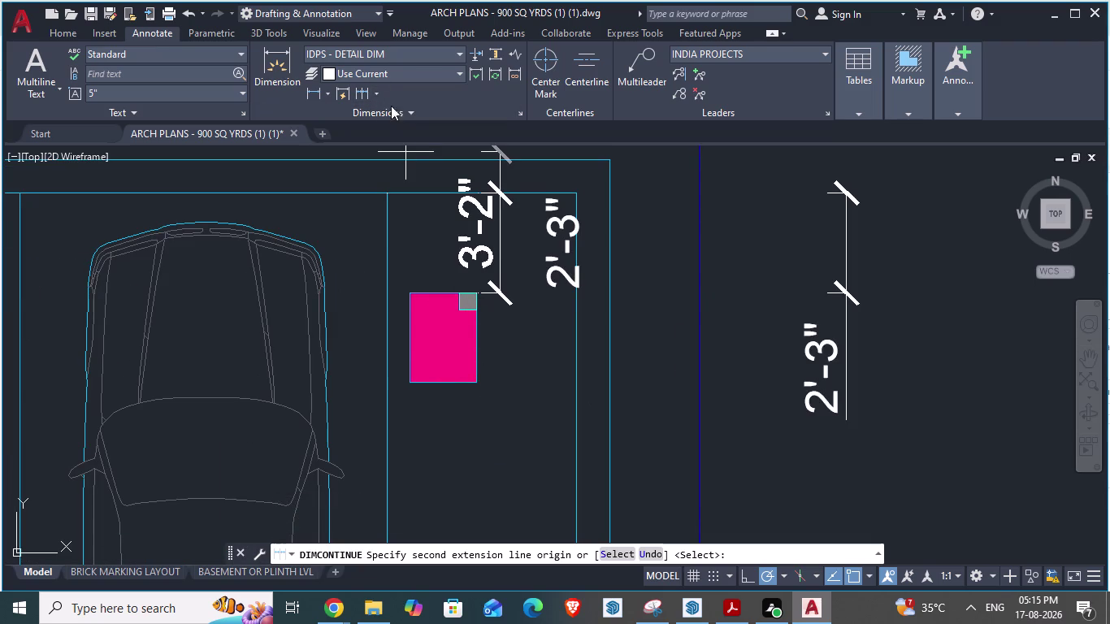
click(378, 92)
click(393, 124)
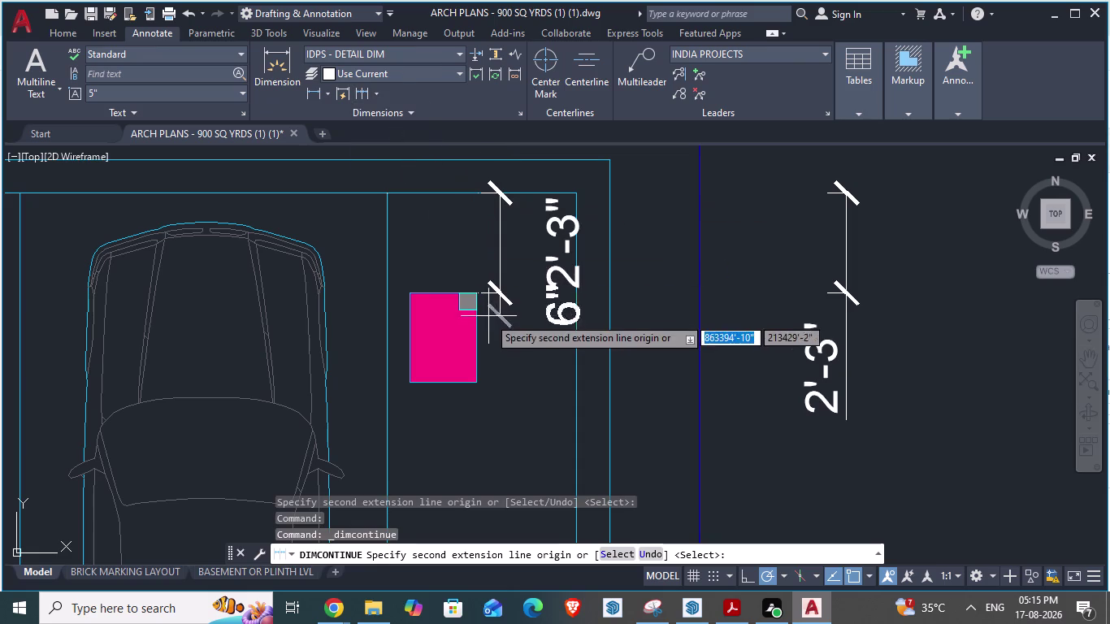
click(482, 297)
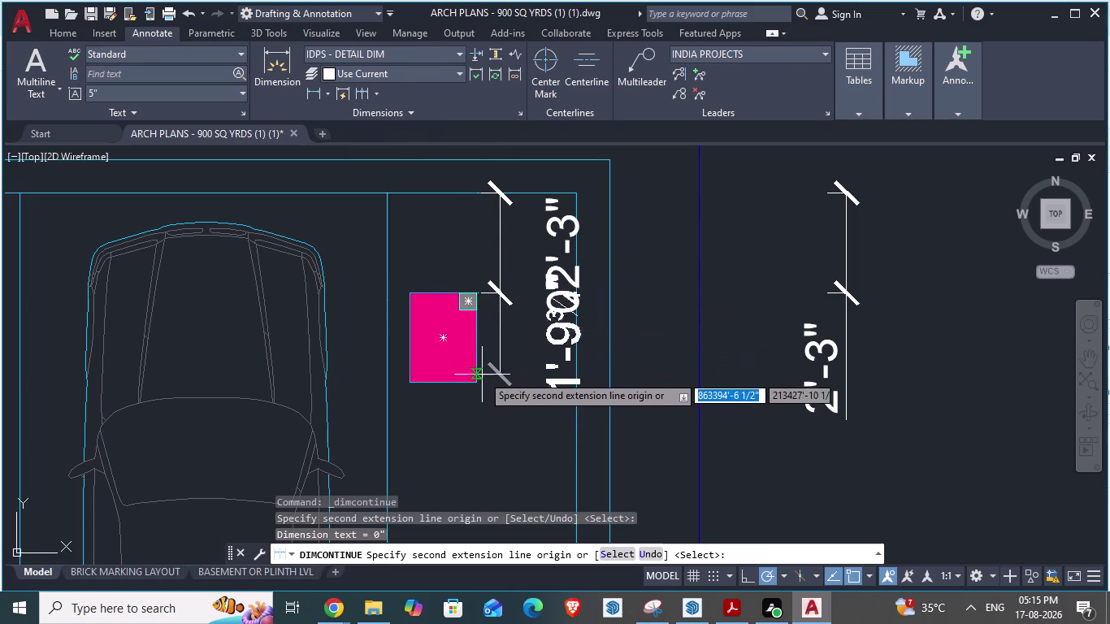
click(479, 381)
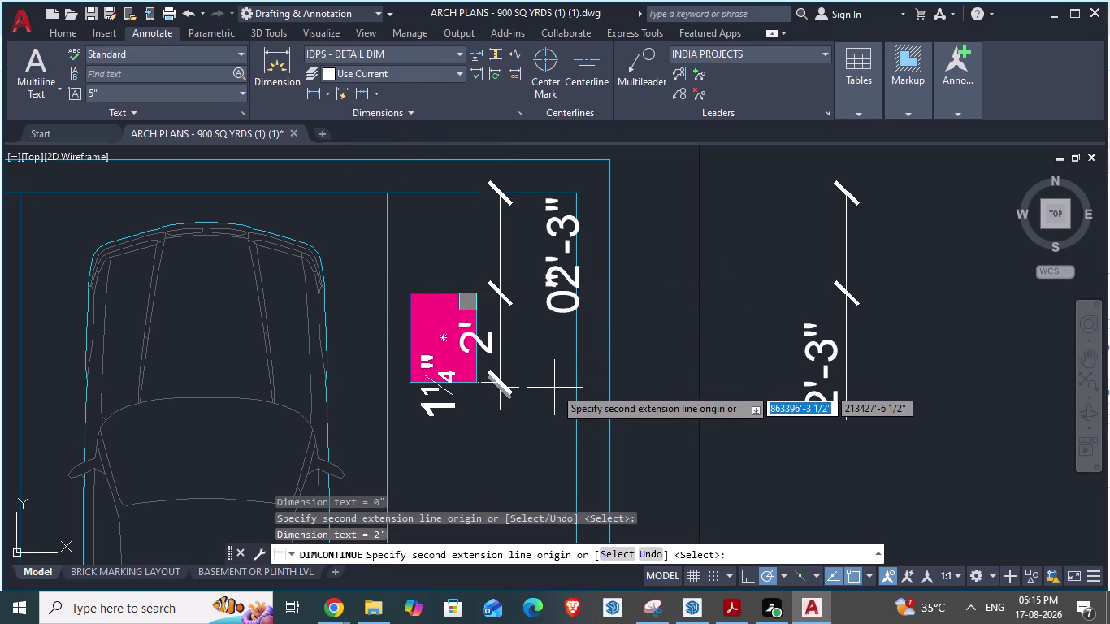
key(Escape)
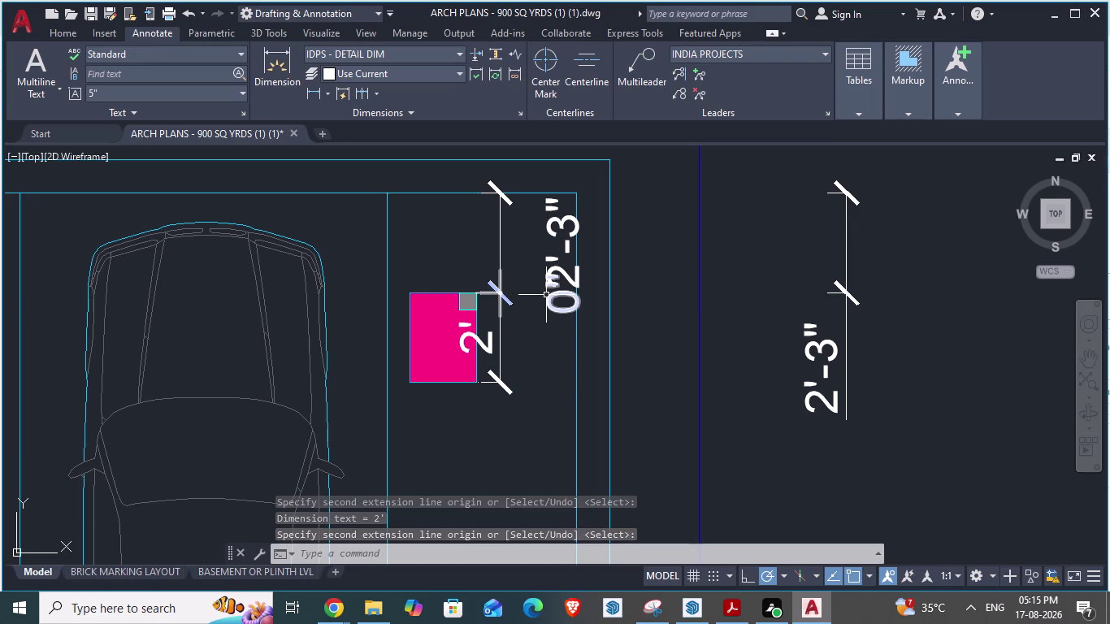
key(d)
key(Return)
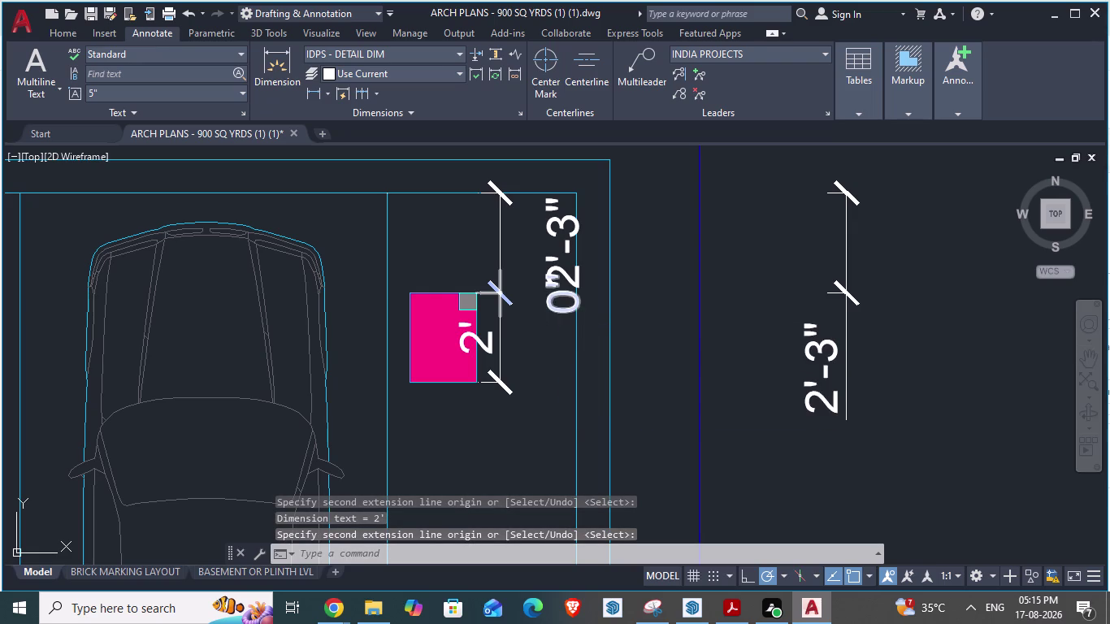
click(721, 266)
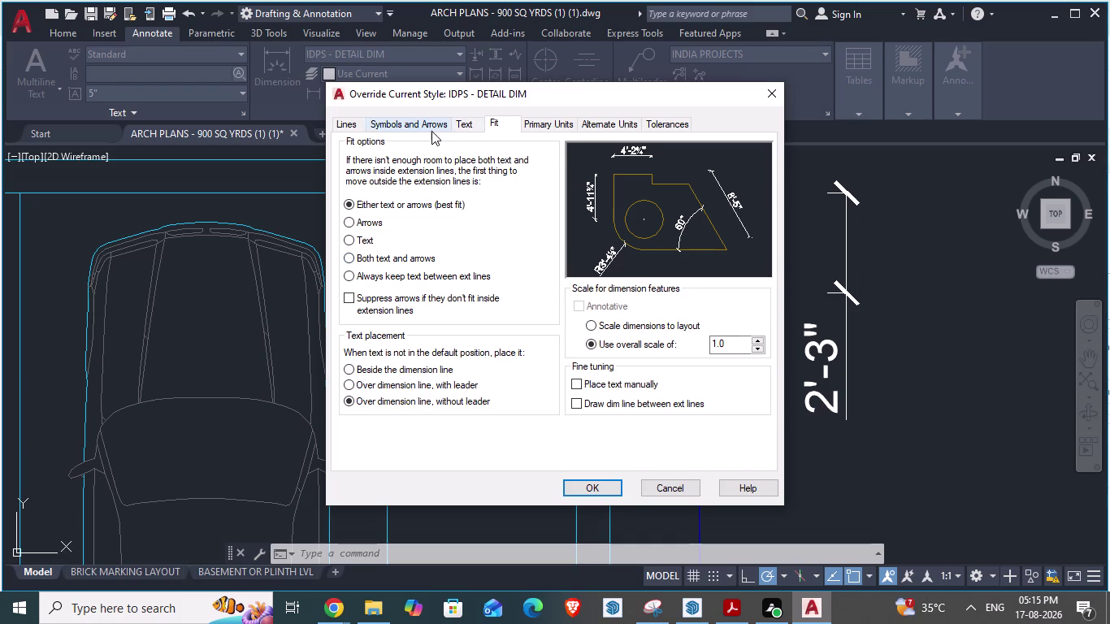
Set the override's text height to 4", ISO-standard alignment and a 1" text offset.
click(465, 126)
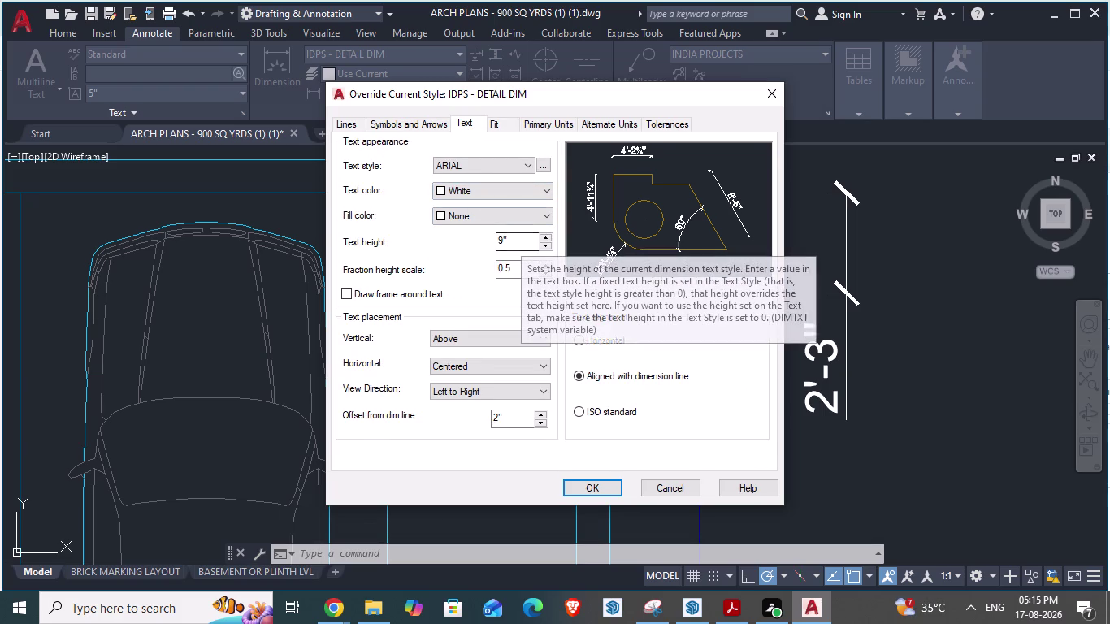
drag(519, 241, 461, 241)
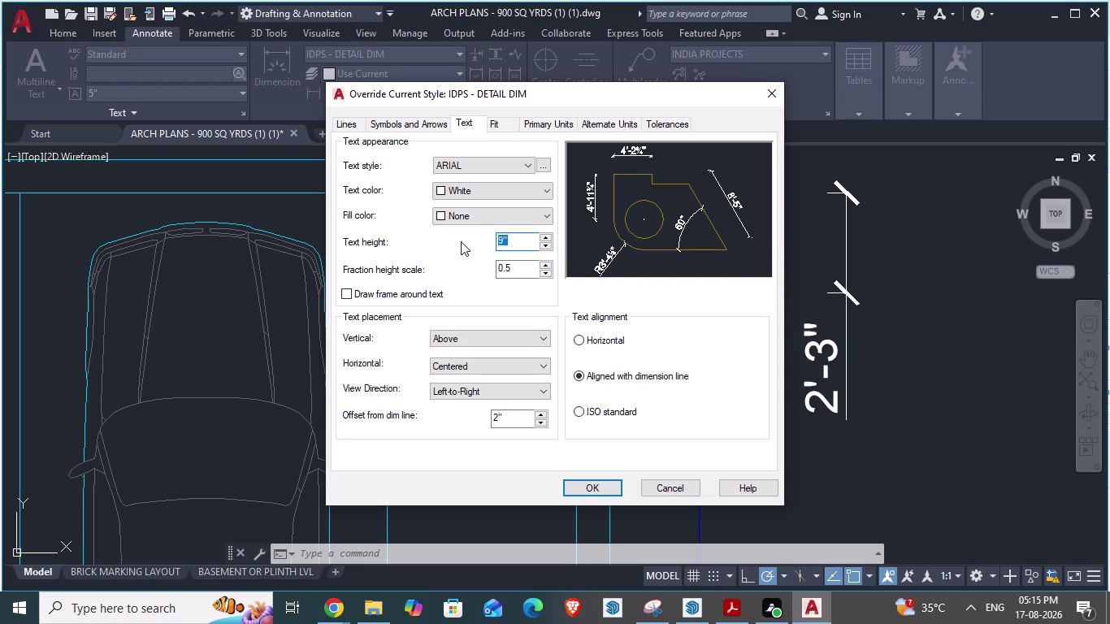
text(4")
key(Return)
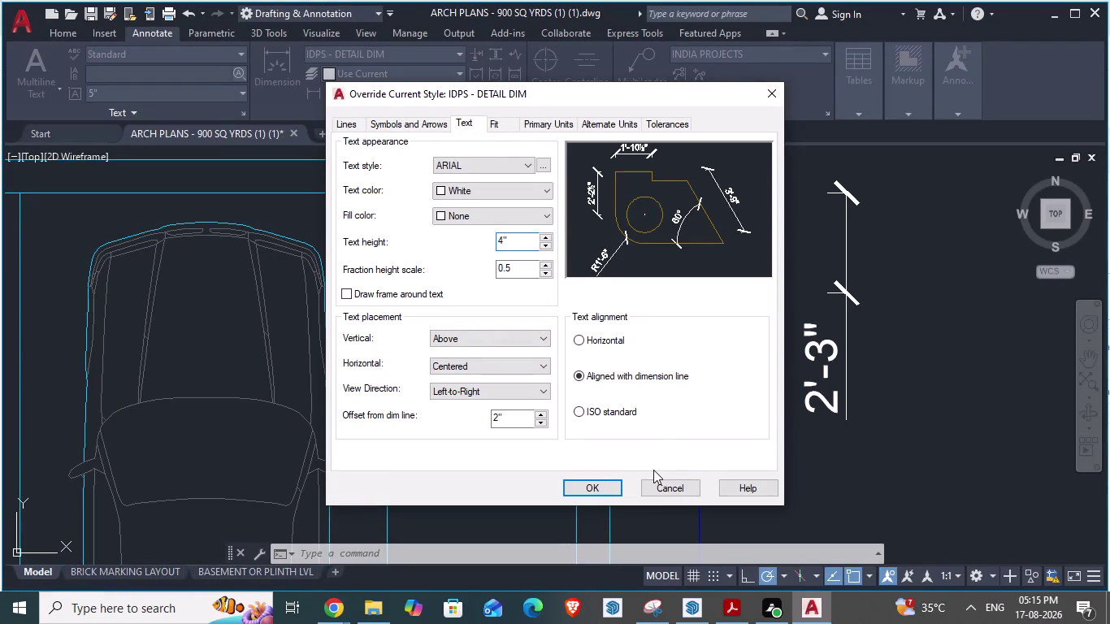
click(578, 413)
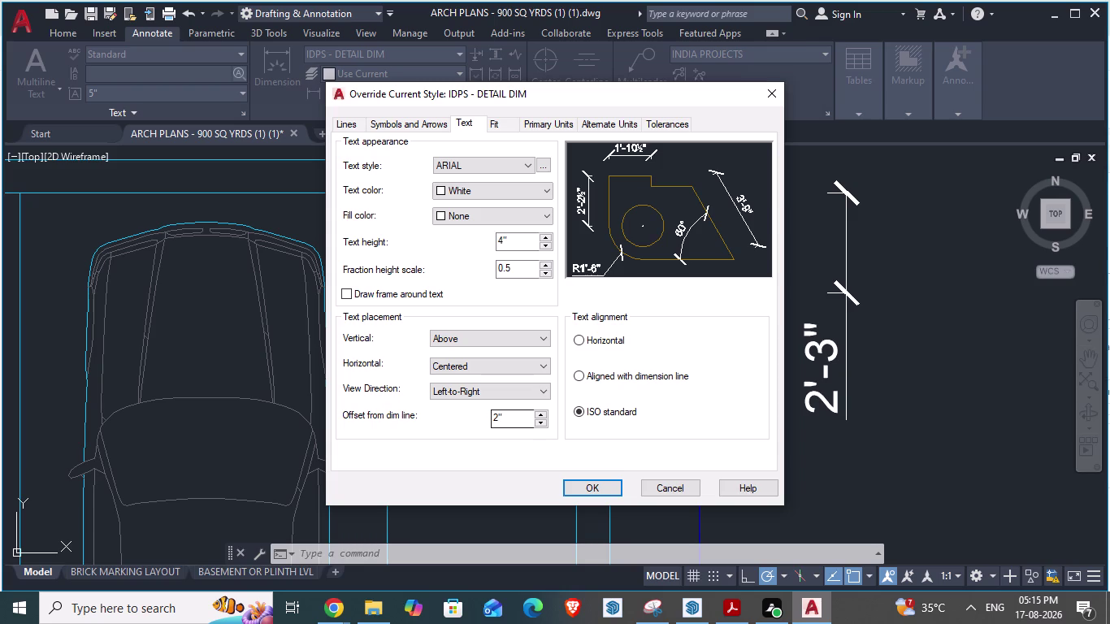
drag(508, 413, 478, 412)
text(1")
click(548, 339)
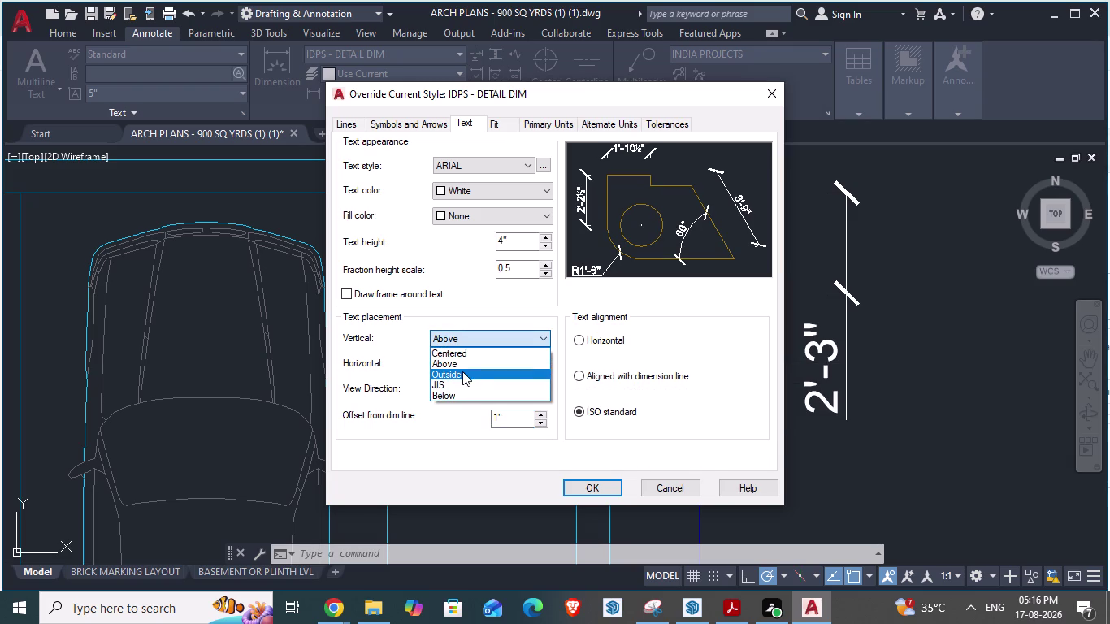
Center the text vertically, confirm, make the override current and close the manager.
click(456, 353)
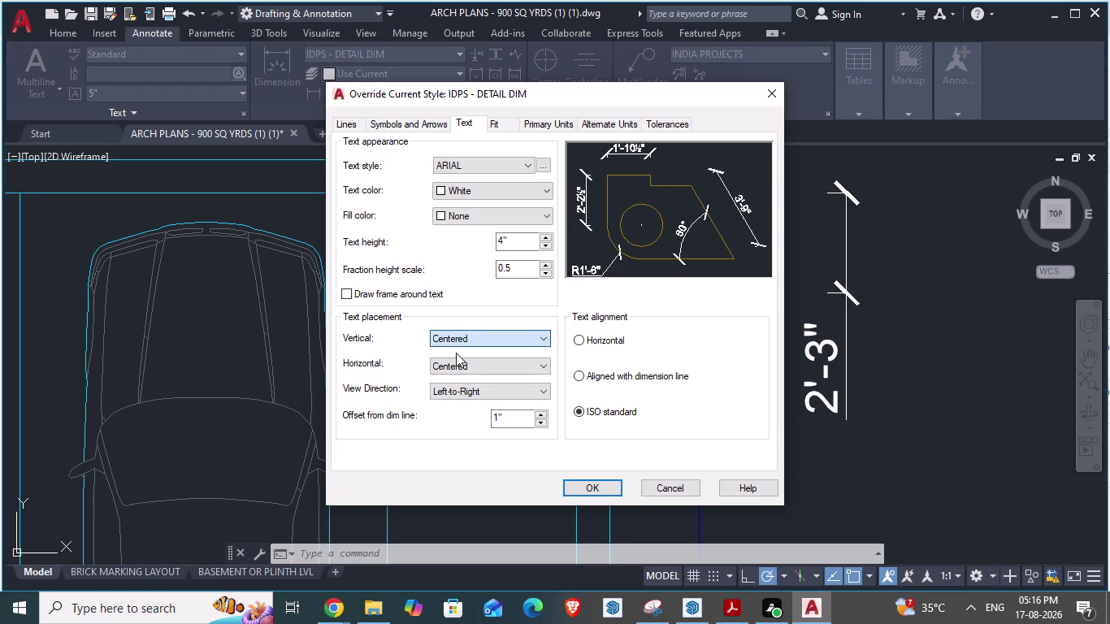
click(586, 488)
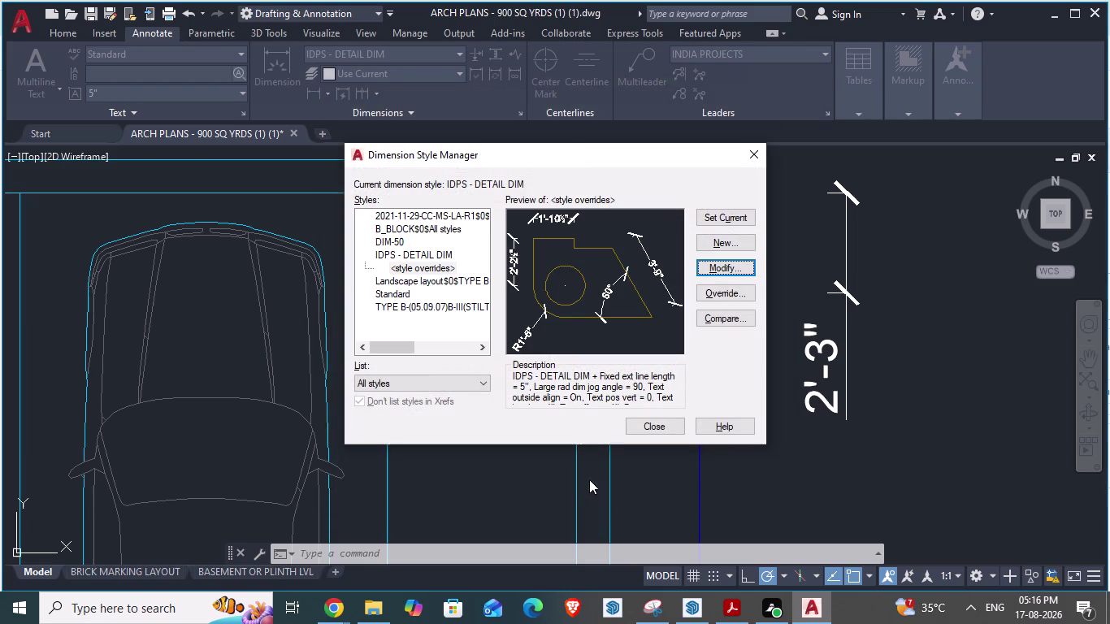
click(718, 219)
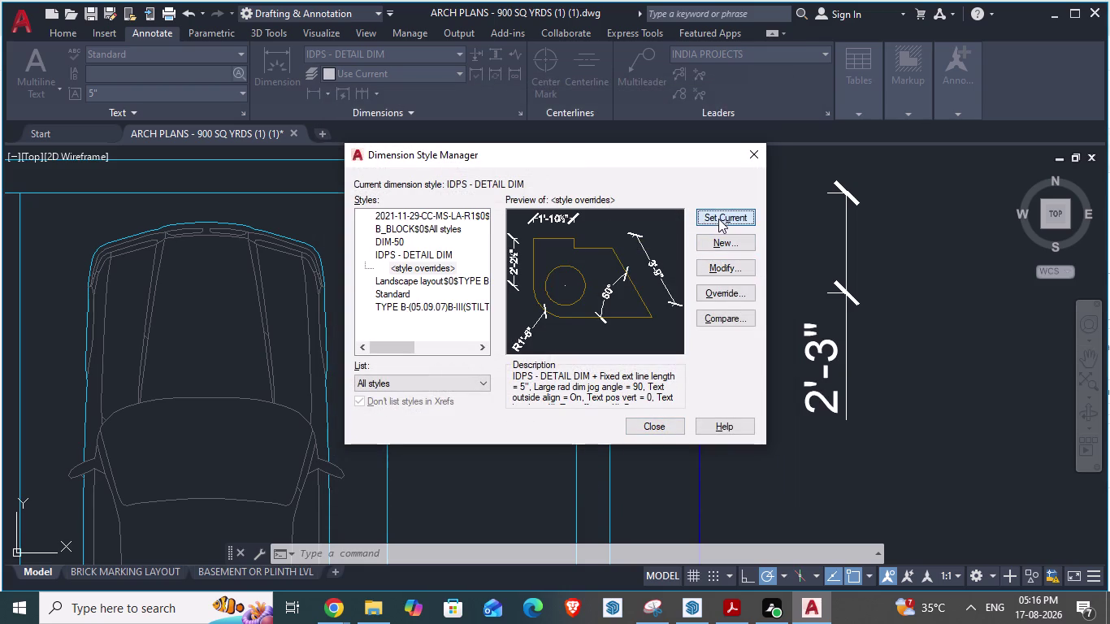
click(655, 428)
Erase the overlapping 2'-3", zero-length and 2' dimensions beside the pink block.
scroll(down, 3)
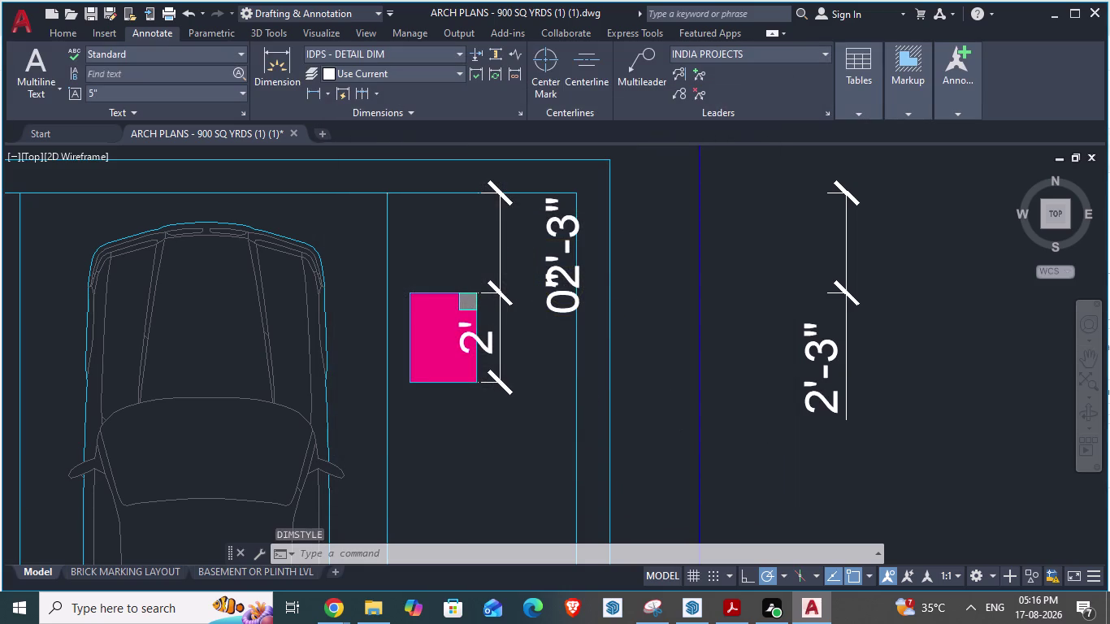
scroll(up, 3)
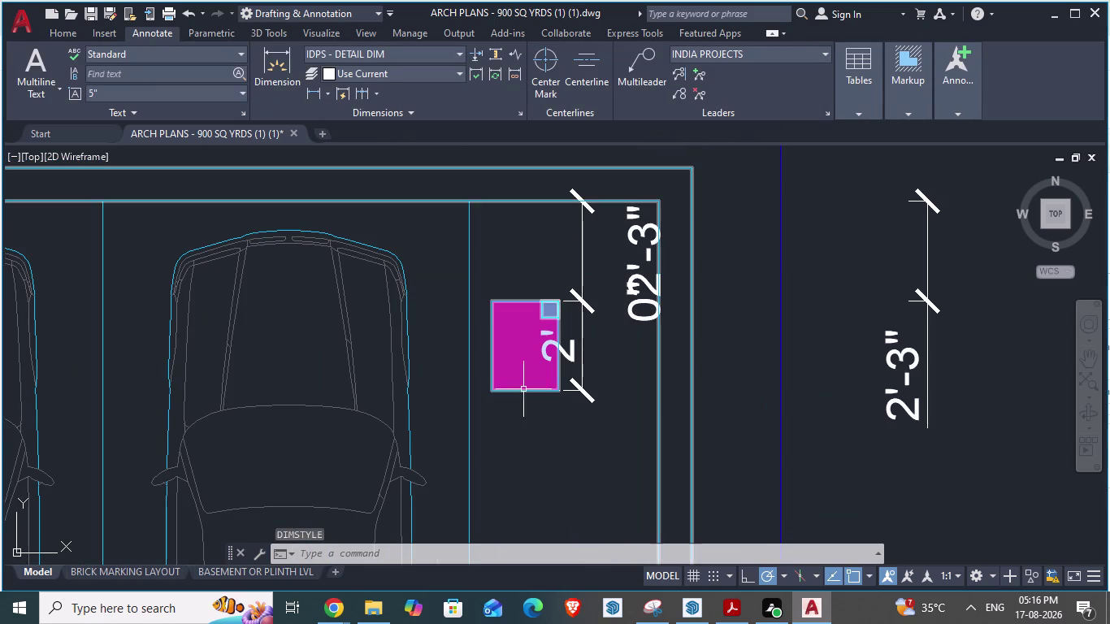
key(space)
key(Escape)
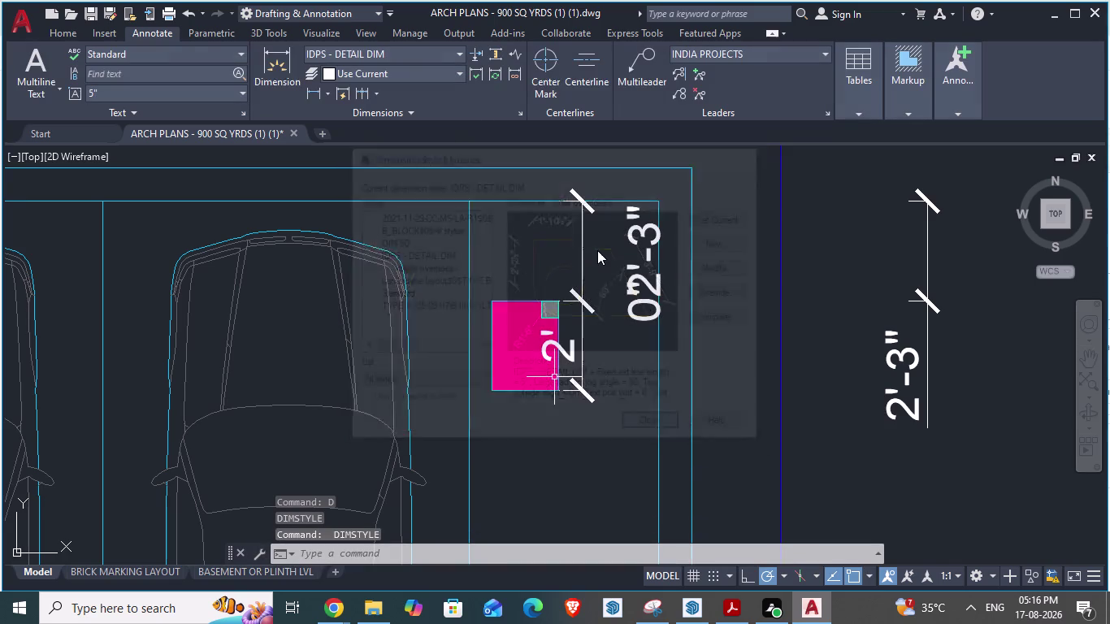
click(579, 251)
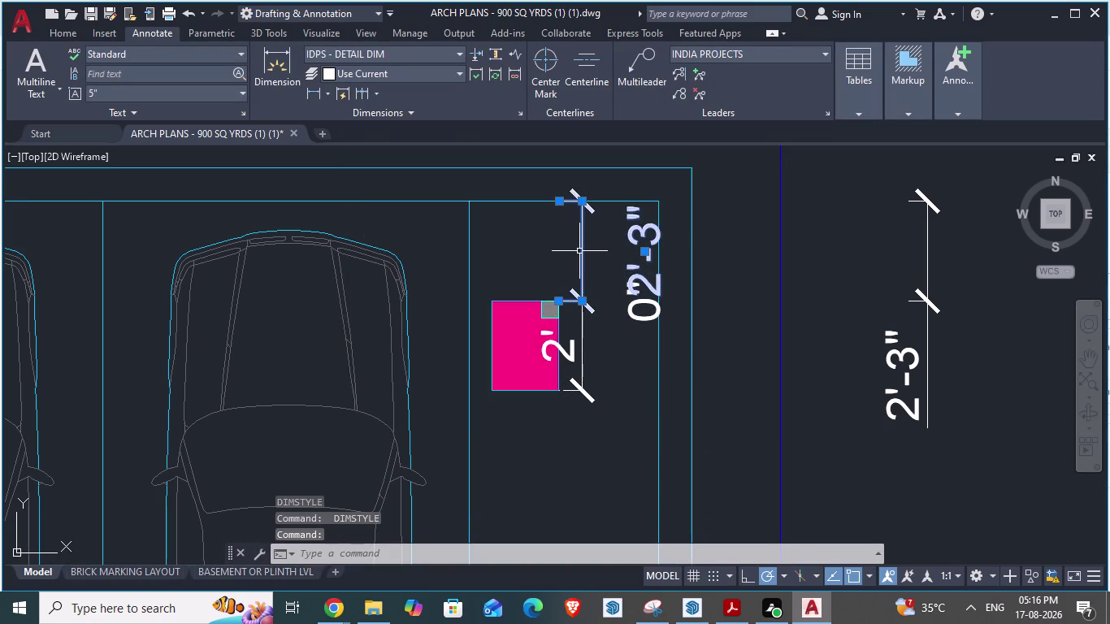
key(Delete)
click(583, 312)
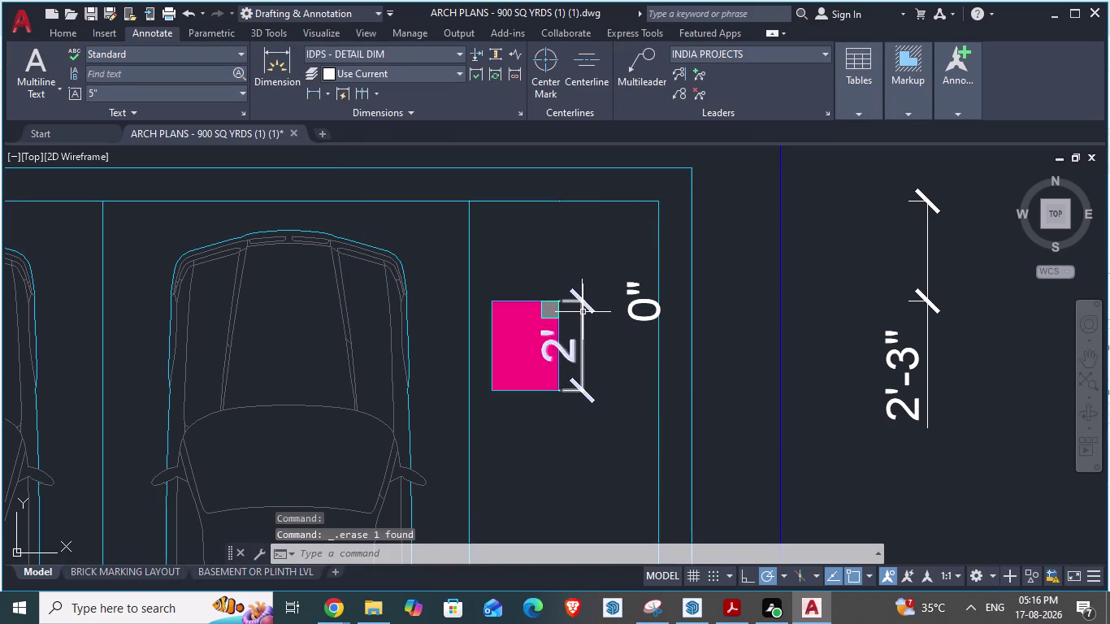
key(Delete)
click(627, 304)
key(Delete)
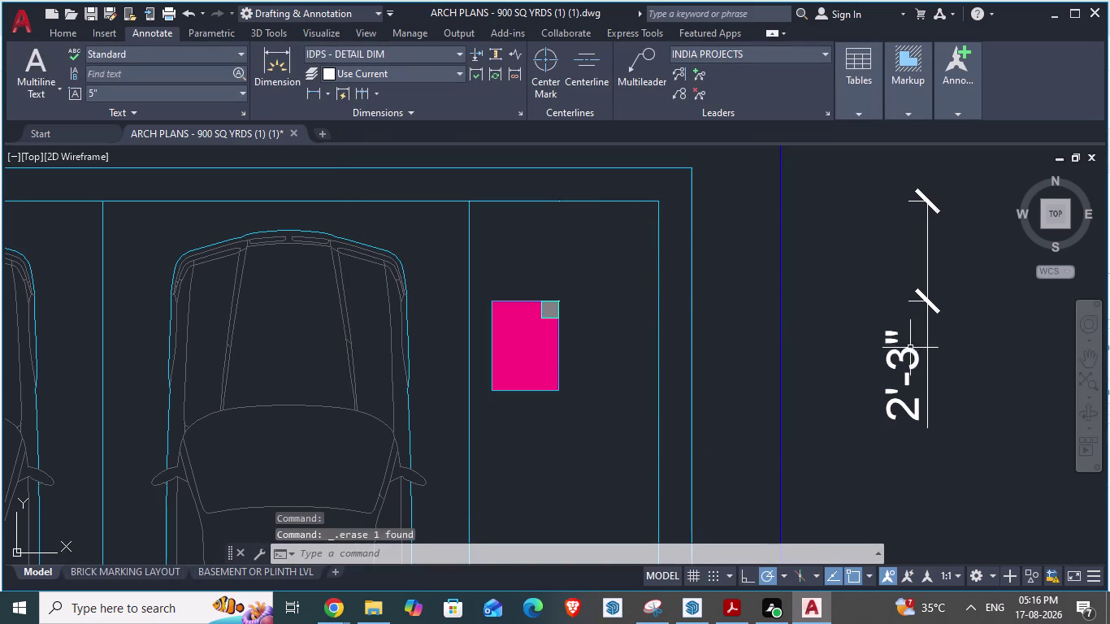
click(910, 348)
key(Delete)
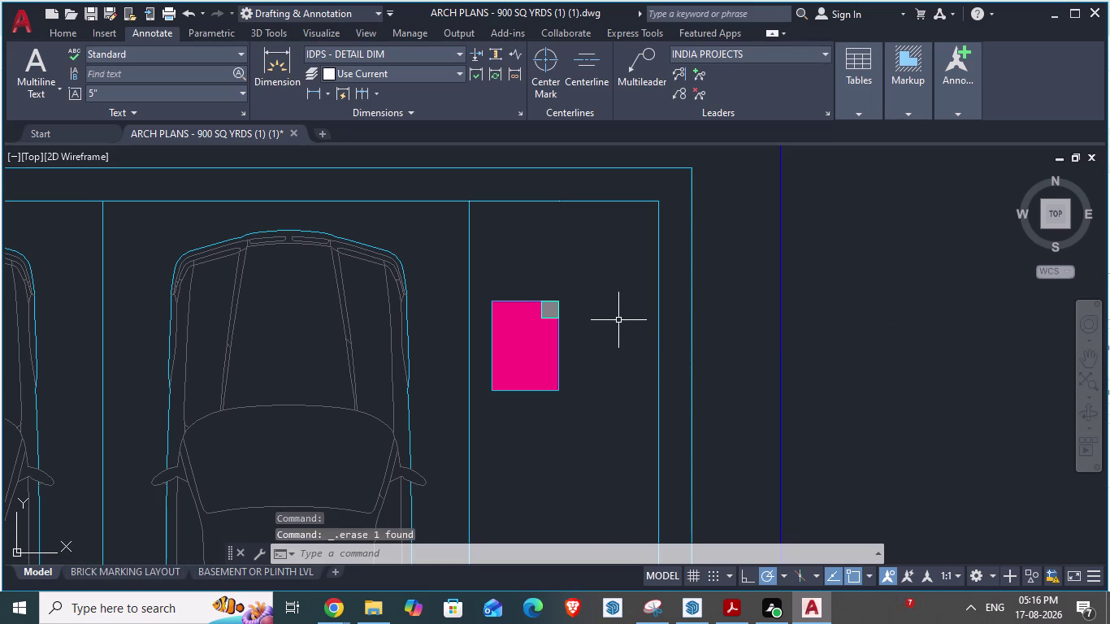
Add a 2'-3" linear dimension from the bay's top edge to the block's top corner.
text(dli)
key(Return)
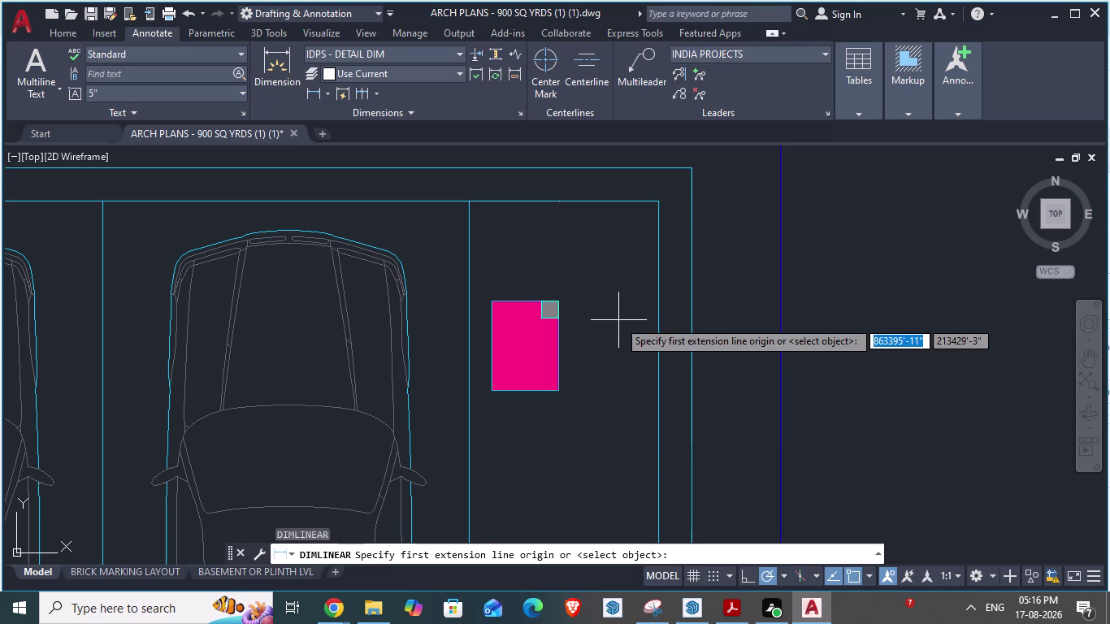
click(564, 202)
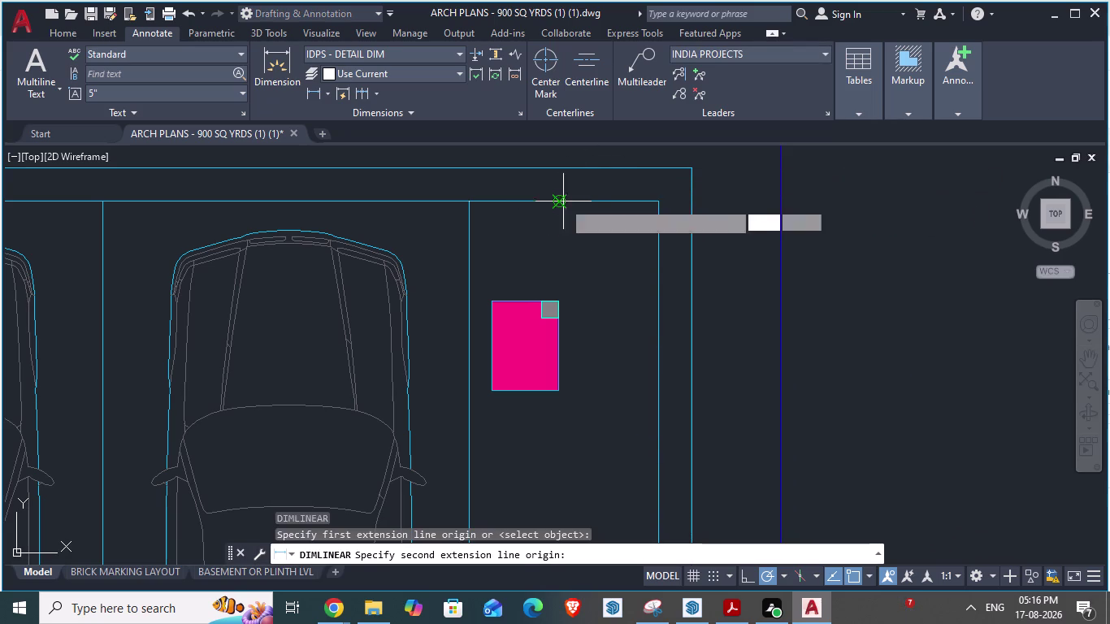
click(559, 302)
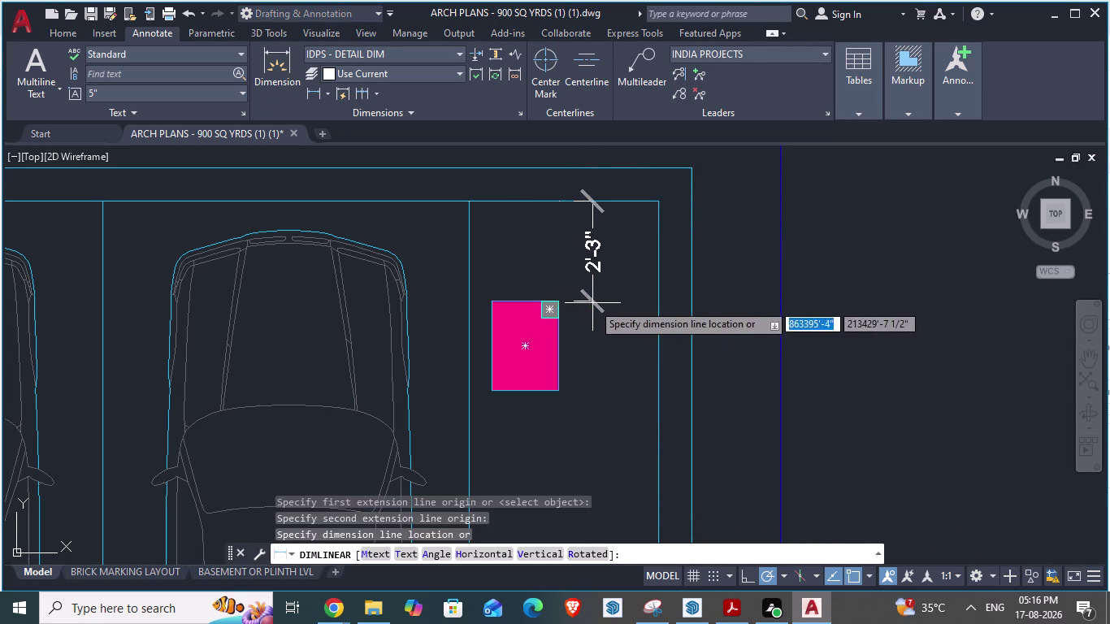
click(593, 304)
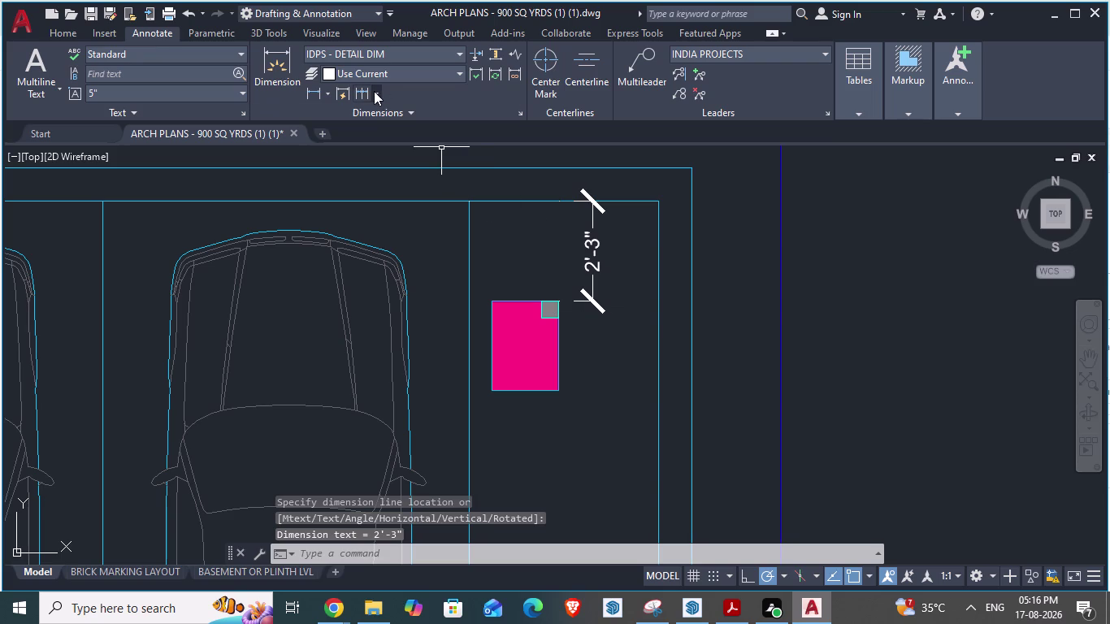
Attempt a continued dimension down to the block's bottom corner, then cancel it.
click(374, 91)
click(408, 122)
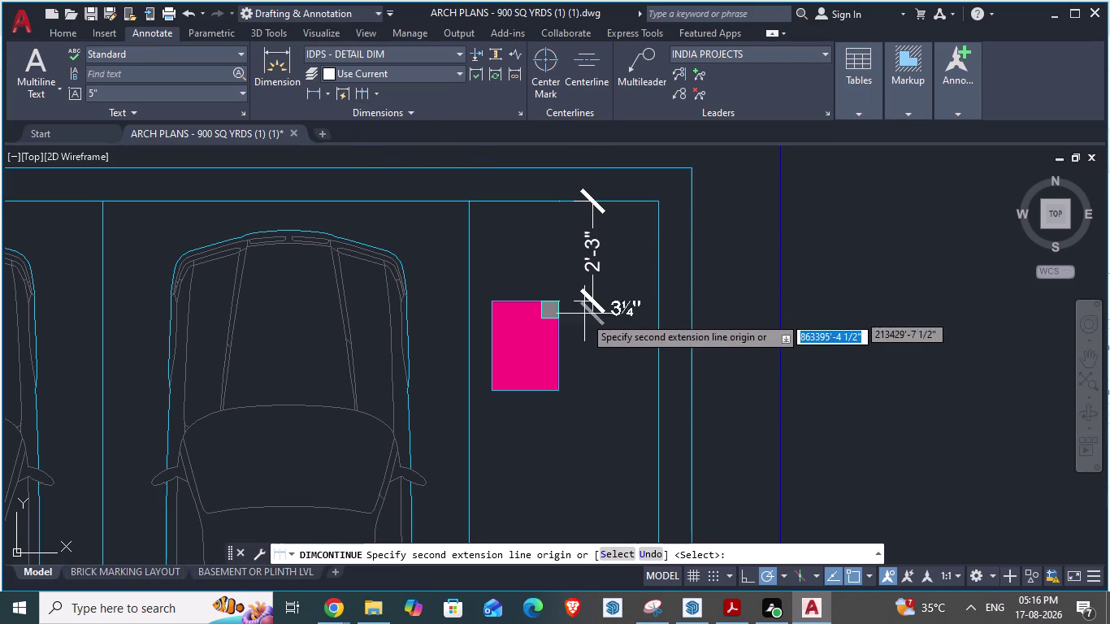
click(562, 301)
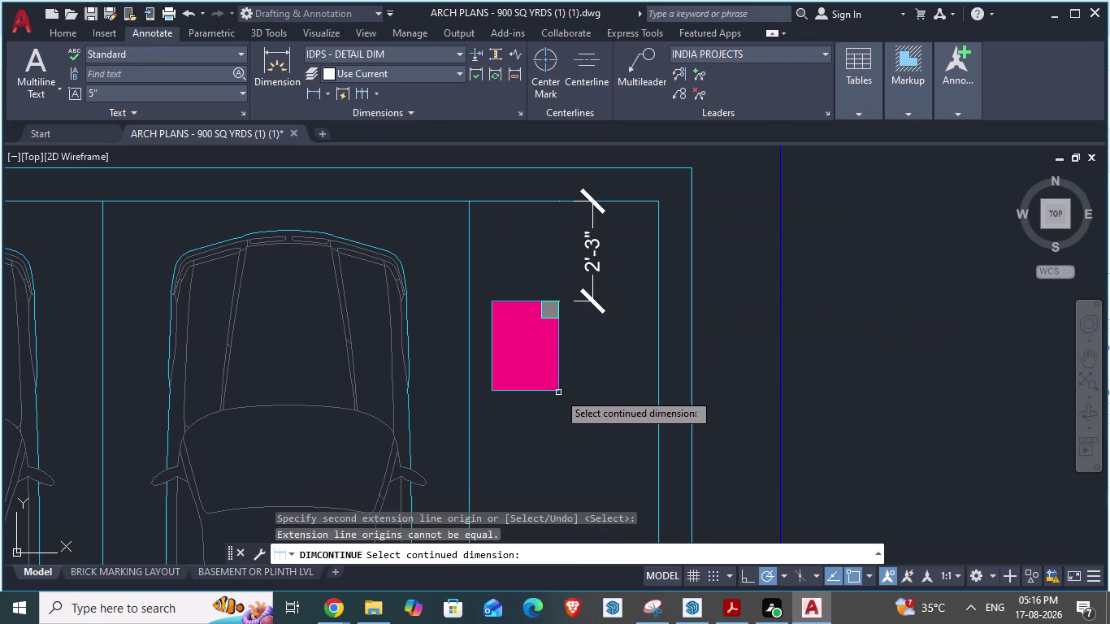
click(559, 392)
key(Escape)
key(Escape)
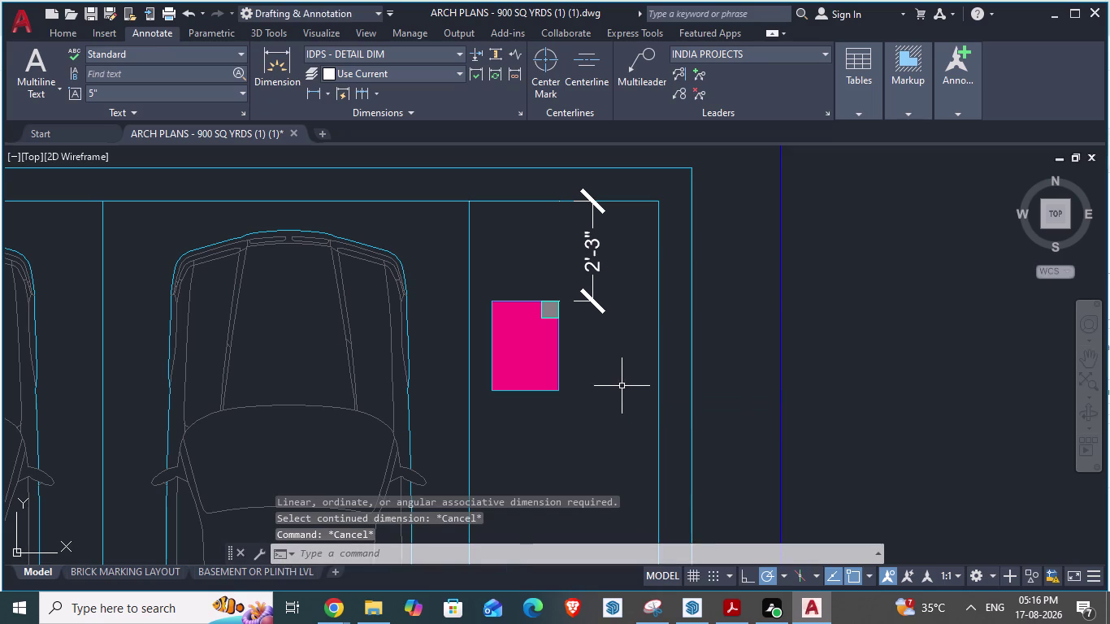
Cancel the stray chained-dimension and linear-dimension attempts.
scroll(down, 3)
scroll(up, 3)
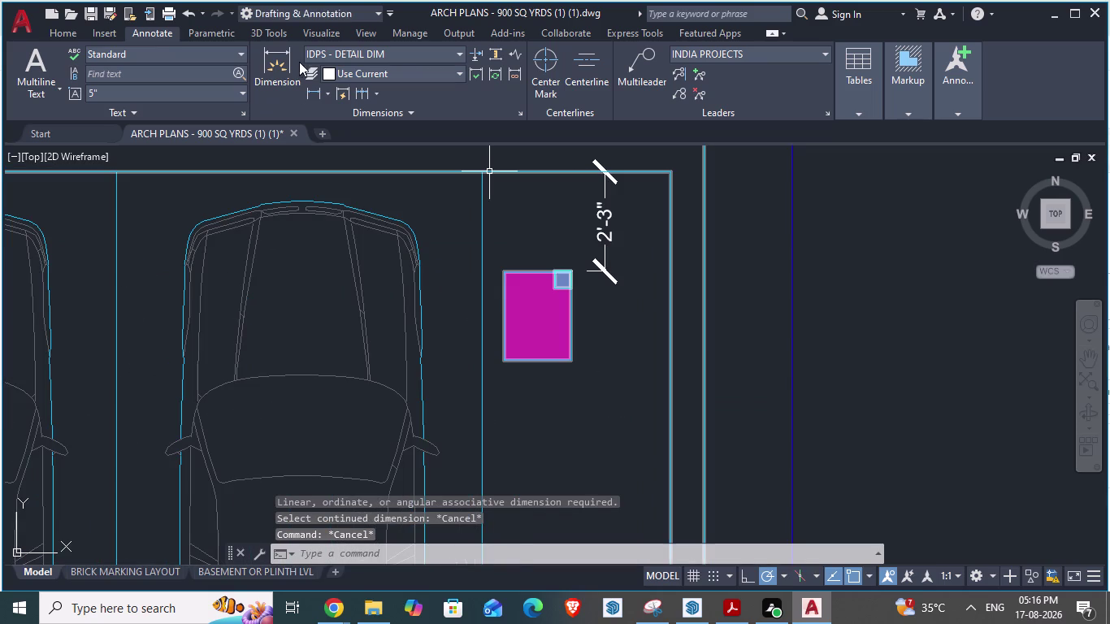
click(375, 91)
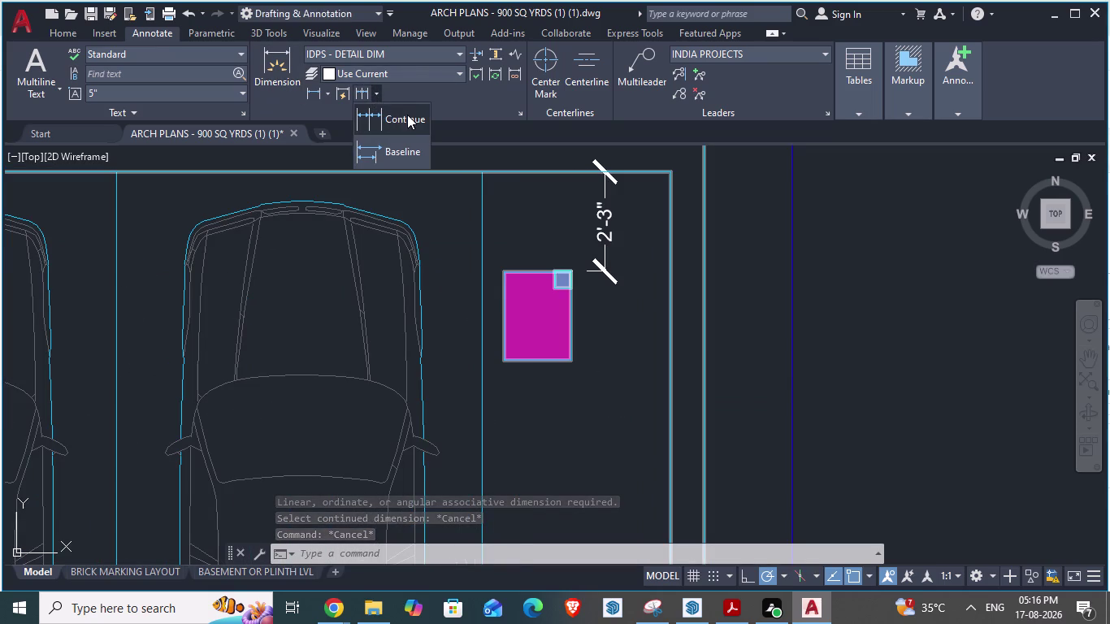
key(Escape)
text(dli)
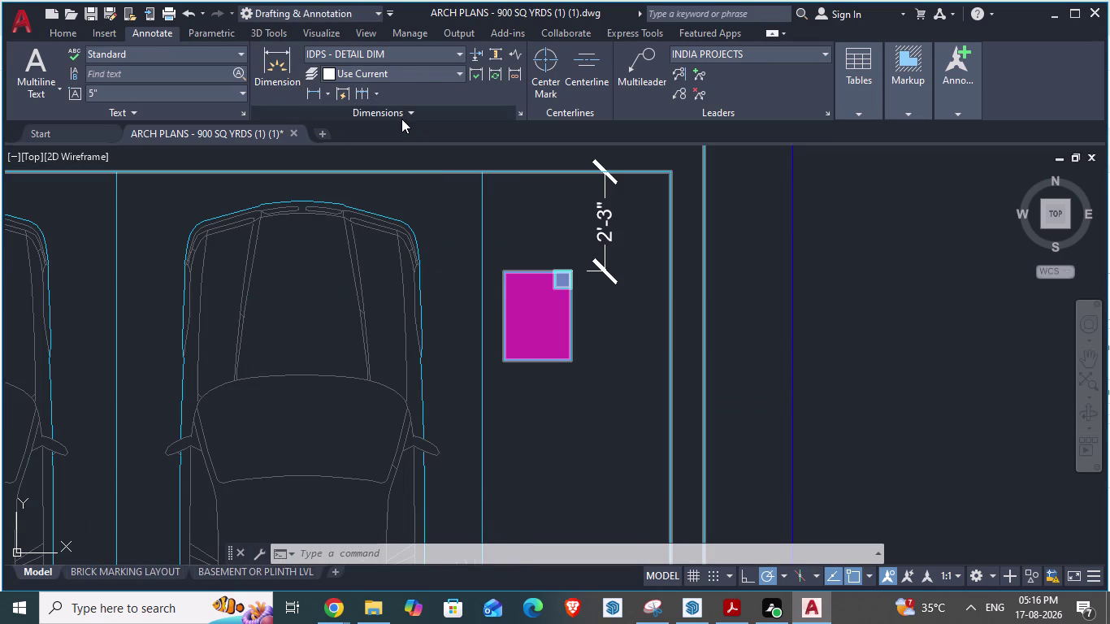
key(Return)
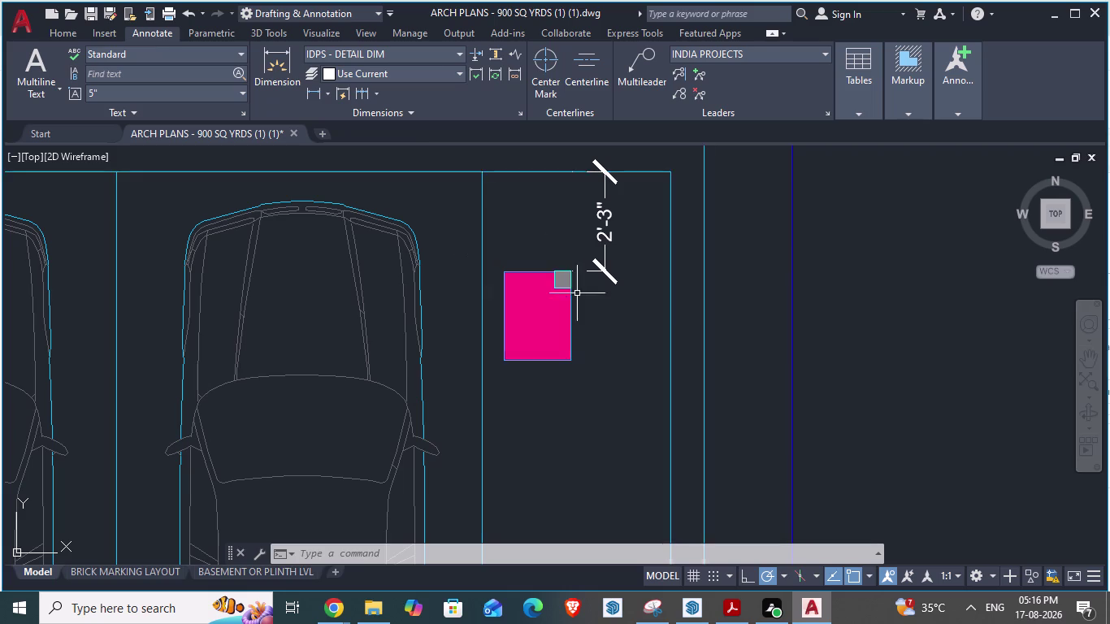
key(Escape)
key(Escape)
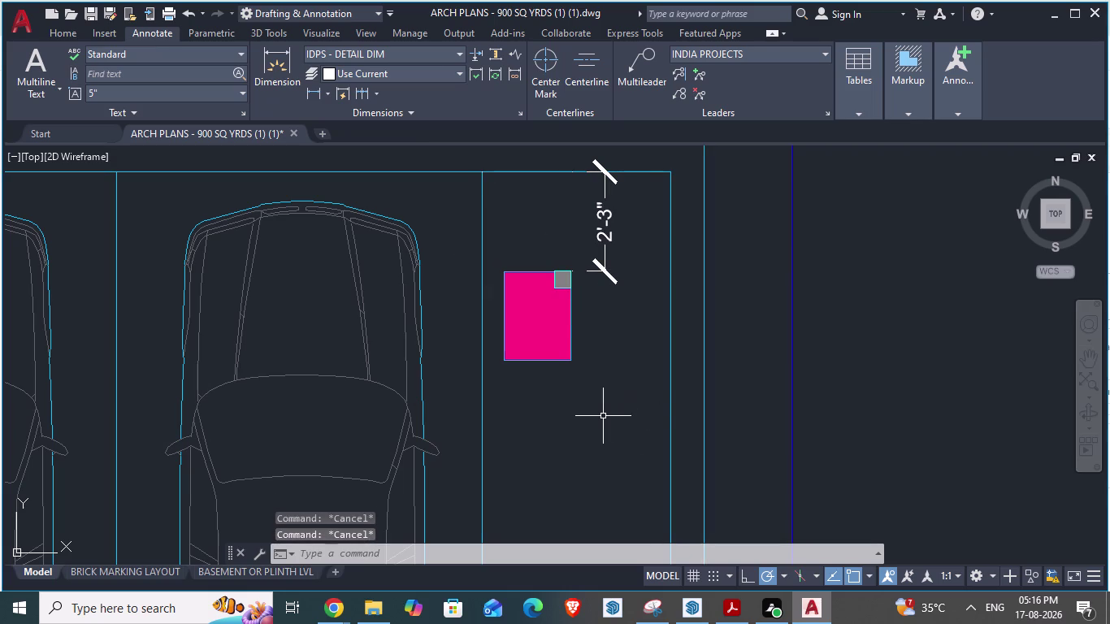
key(Escape)
key(Escape)
Add a 2' linear dimension across the block's height, in line with the 2'-3" dimension.
text(dli)
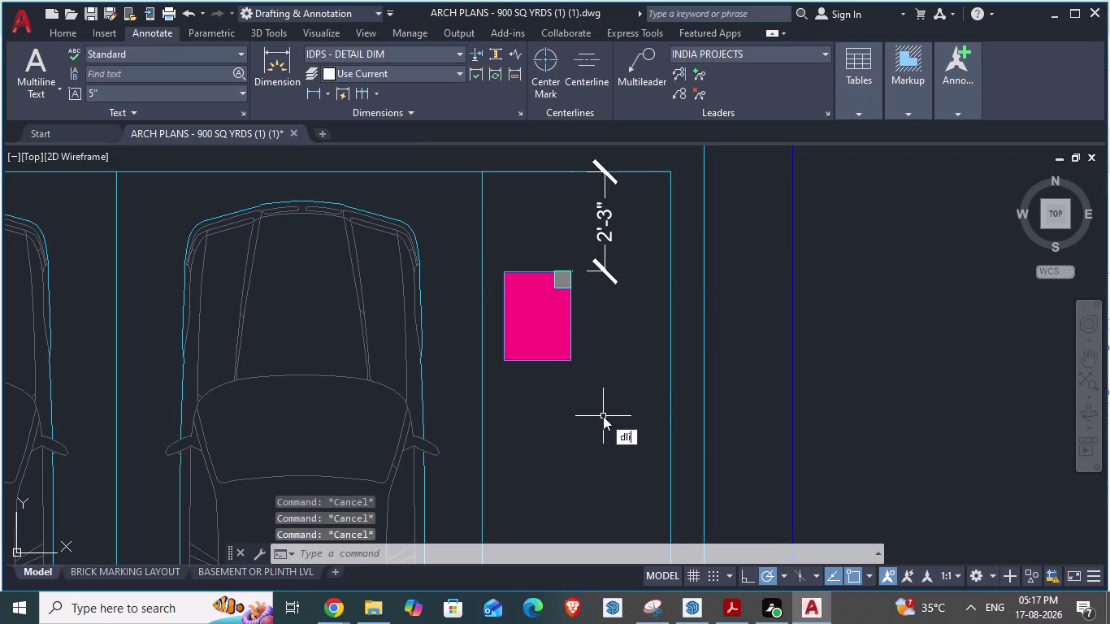
key(Return)
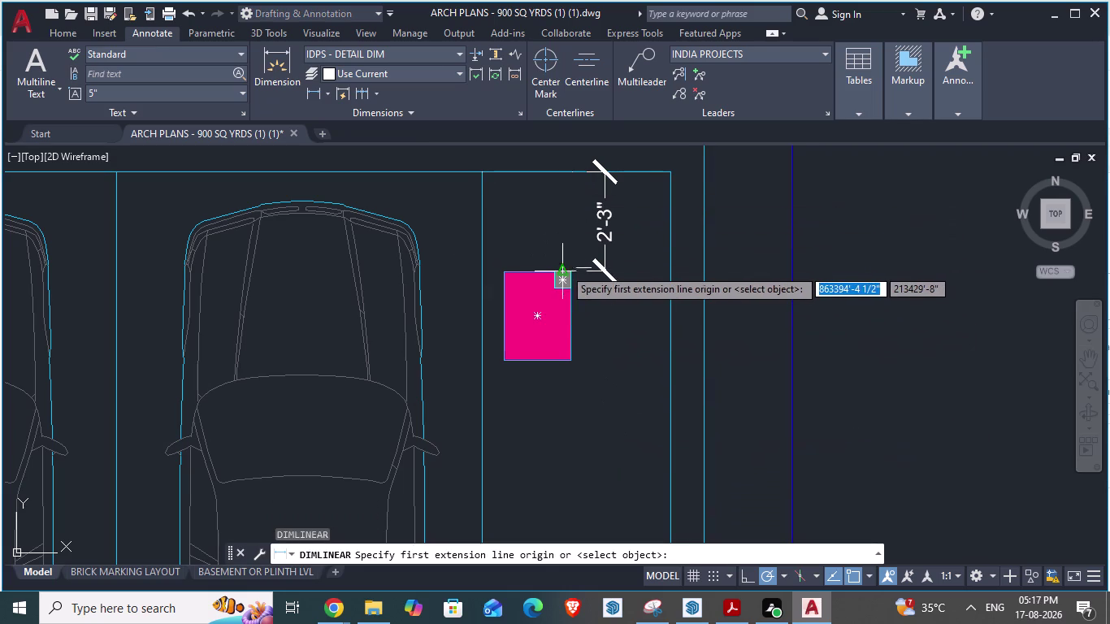
click(570, 272)
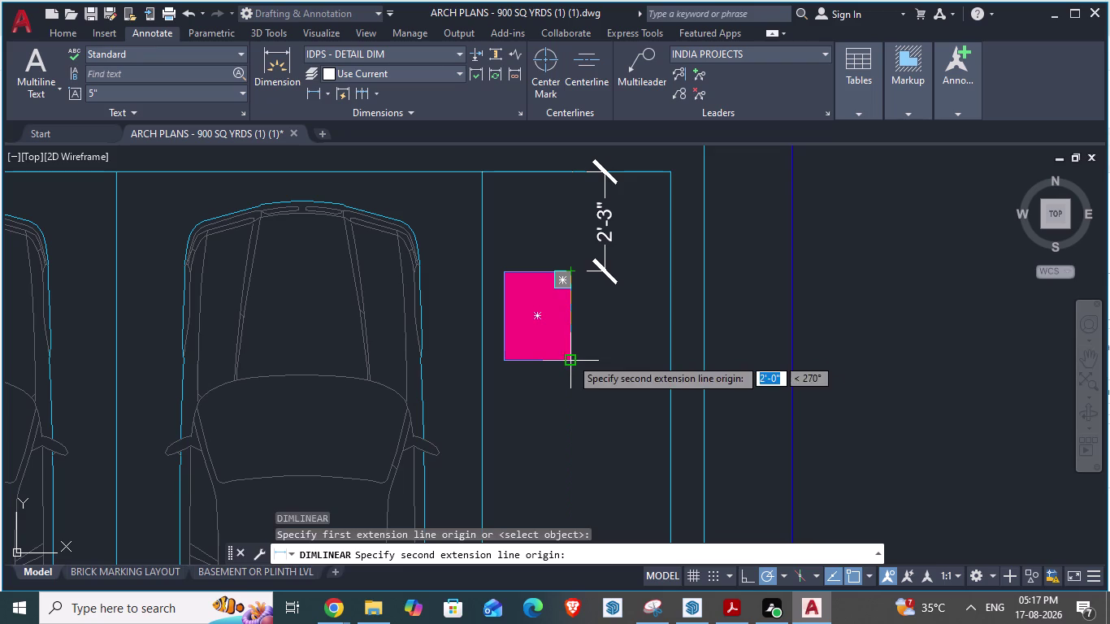
click(570, 357)
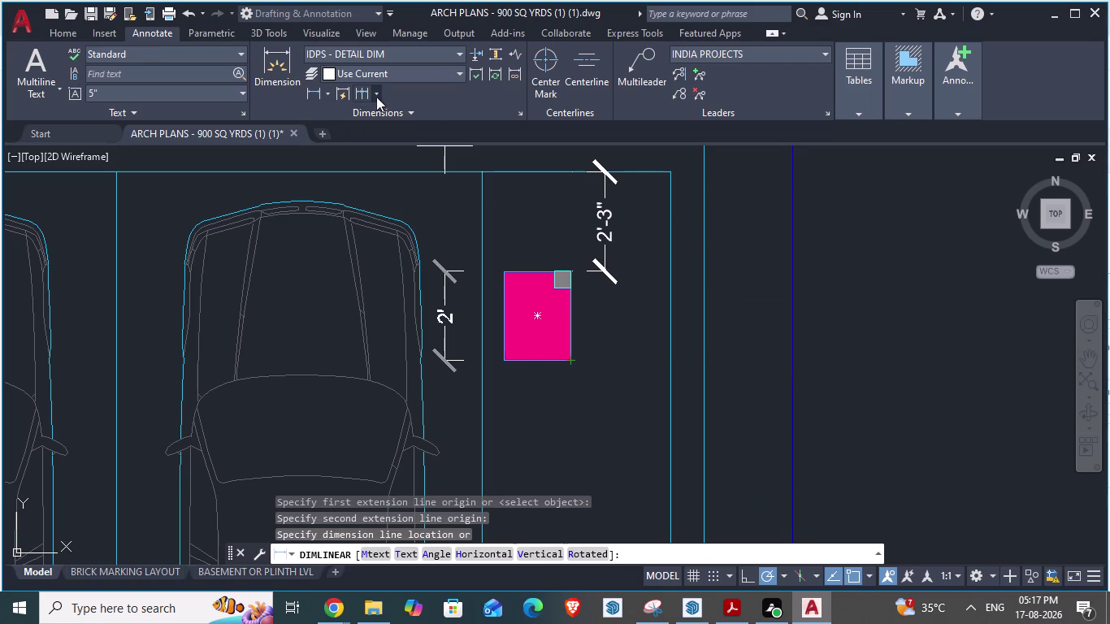
click(605, 292)
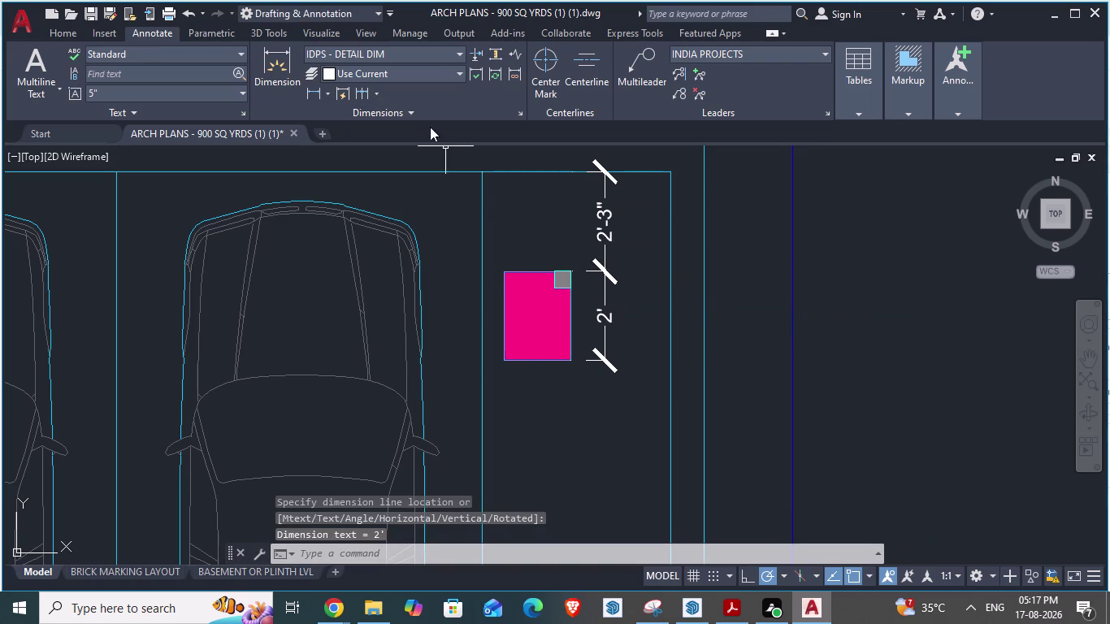
Start a continued chain from the 2' dimension toward the block's bottom corner.
click(376, 95)
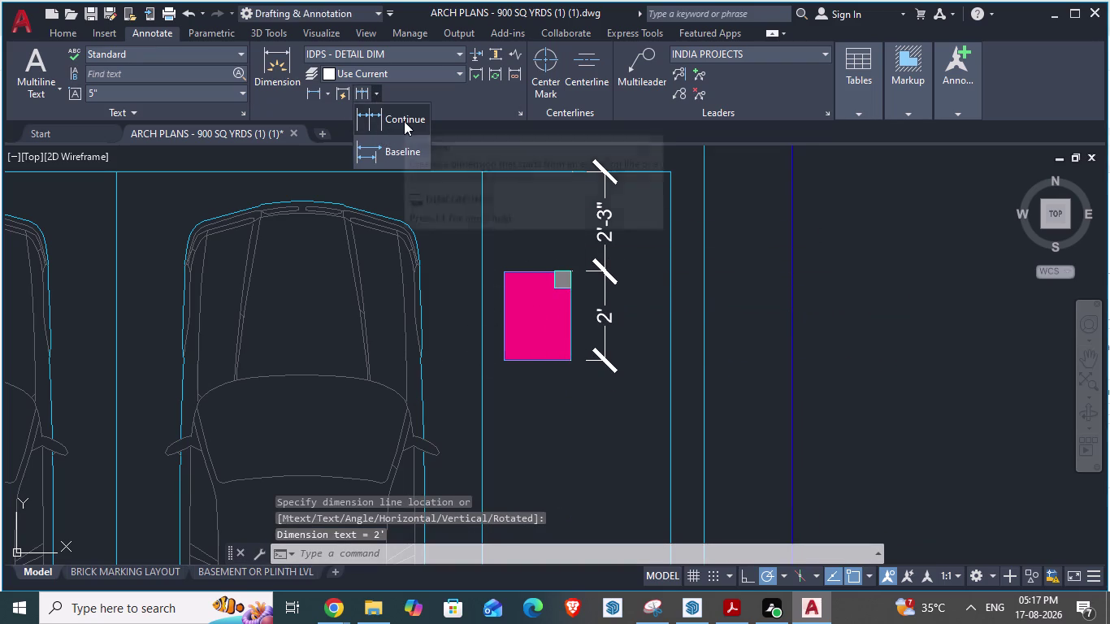
click(389, 145)
click(372, 97)
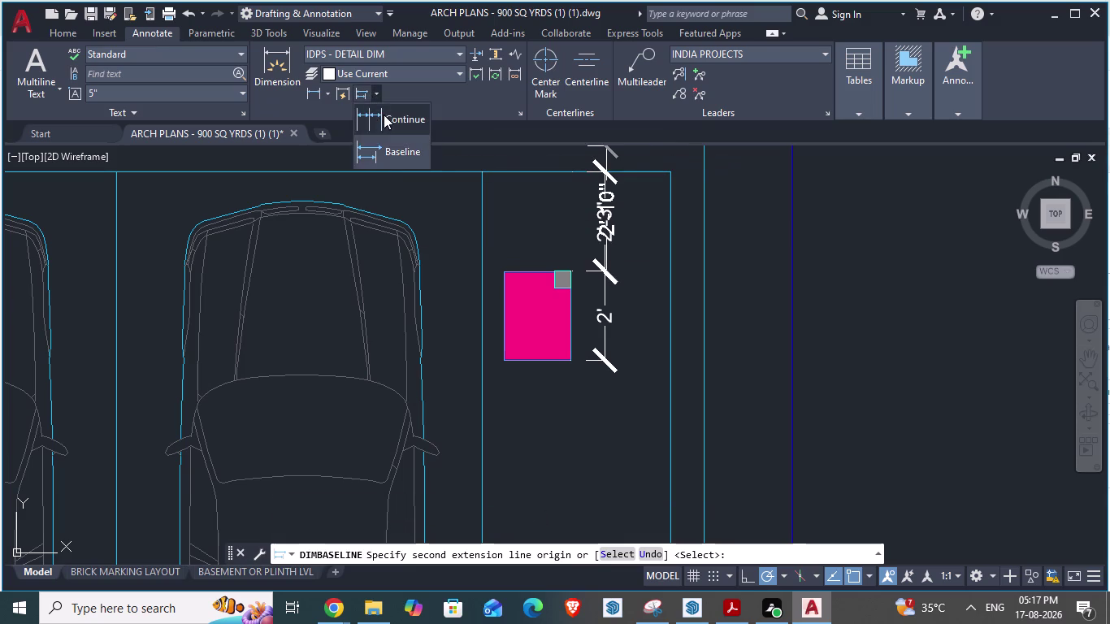
click(384, 115)
click(565, 368)
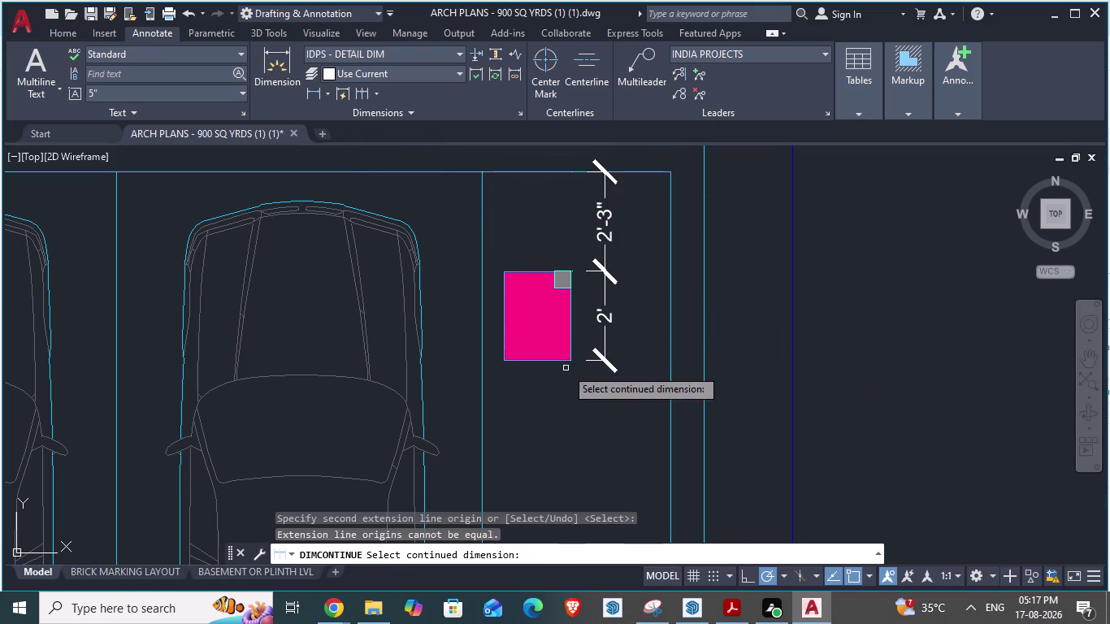
Try to pick a dimension to continue the chain from, then cancel the failed attempt.
scroll(down, 3)
scroll(up, 3)
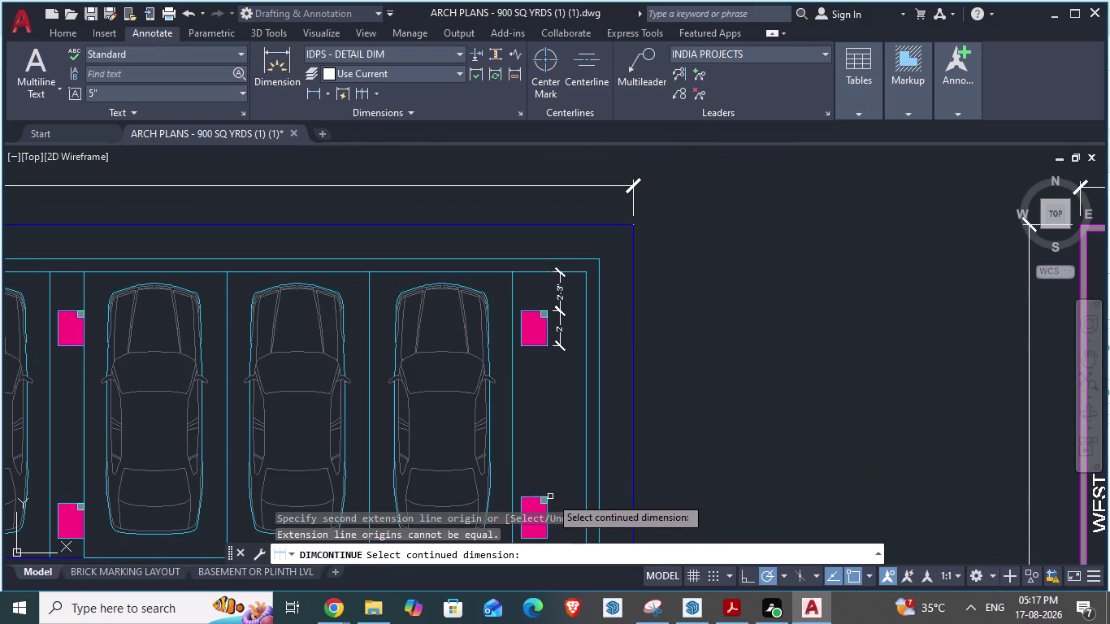
scroll(down, 3)
scroll(up, 3)
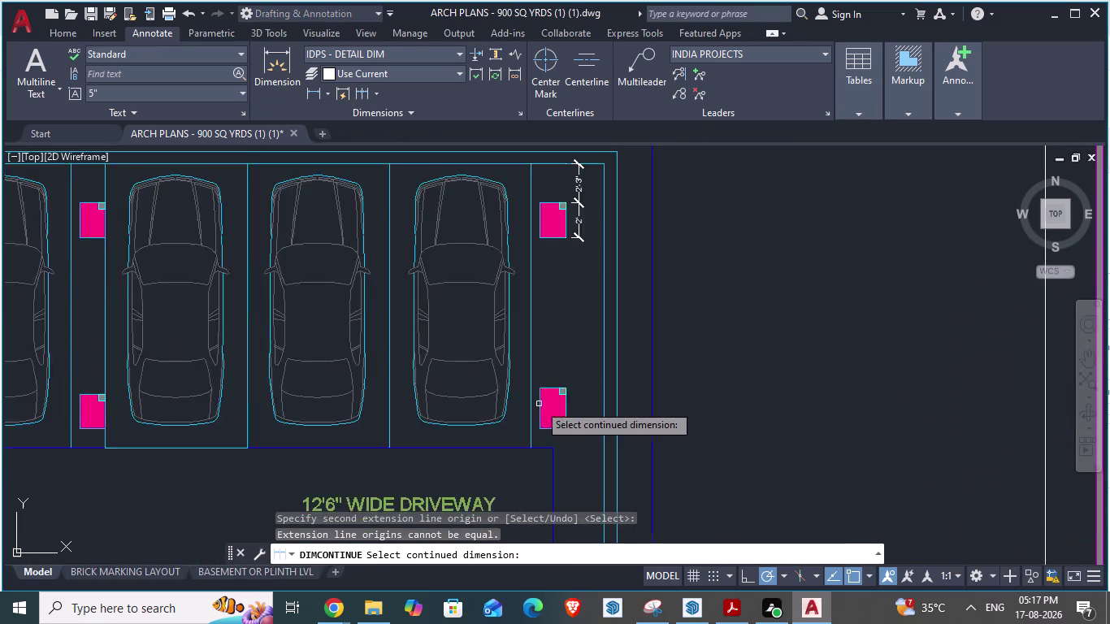
scroll(up, 3)
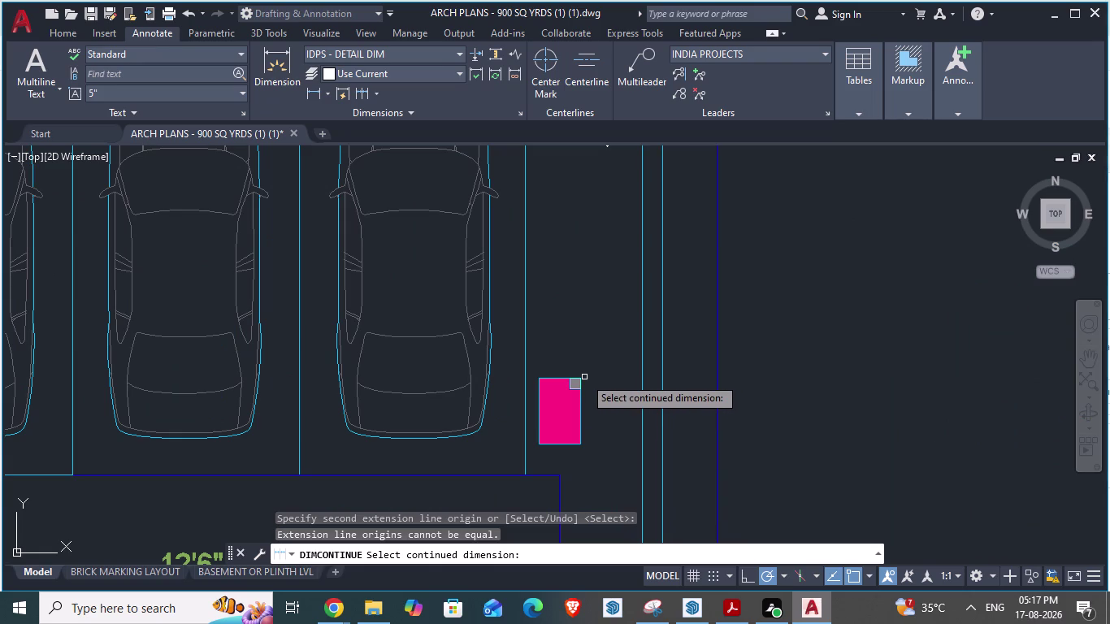
scroll(down, 3)
scroll(up, 3)
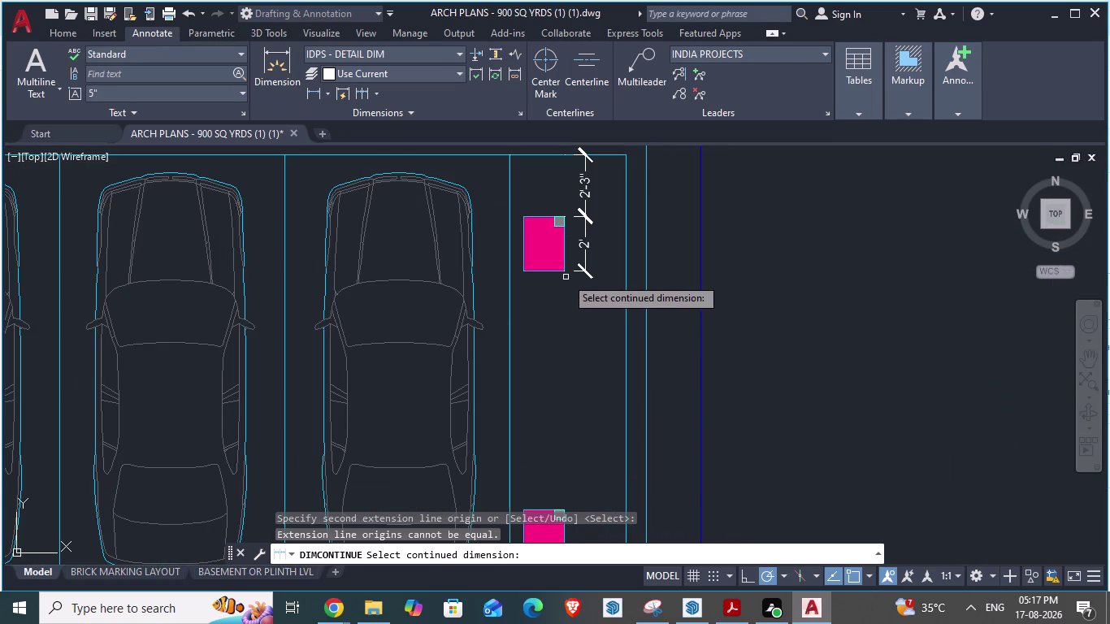
scroll(down, 3)
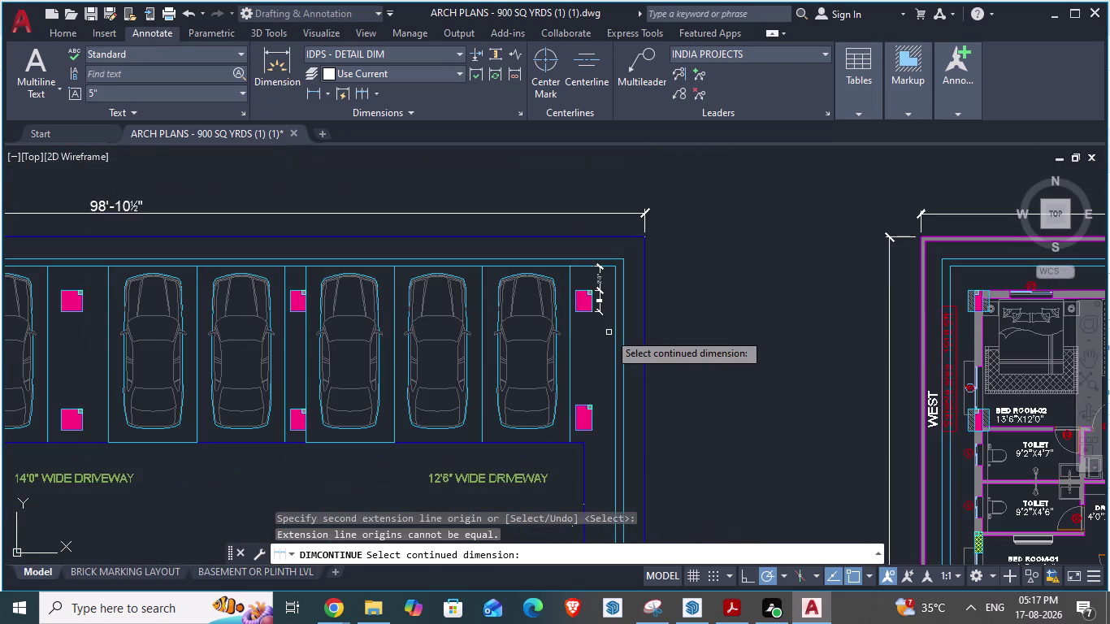
scroll(down, 3)
scroll(down, 3)
scroll(up, 3)
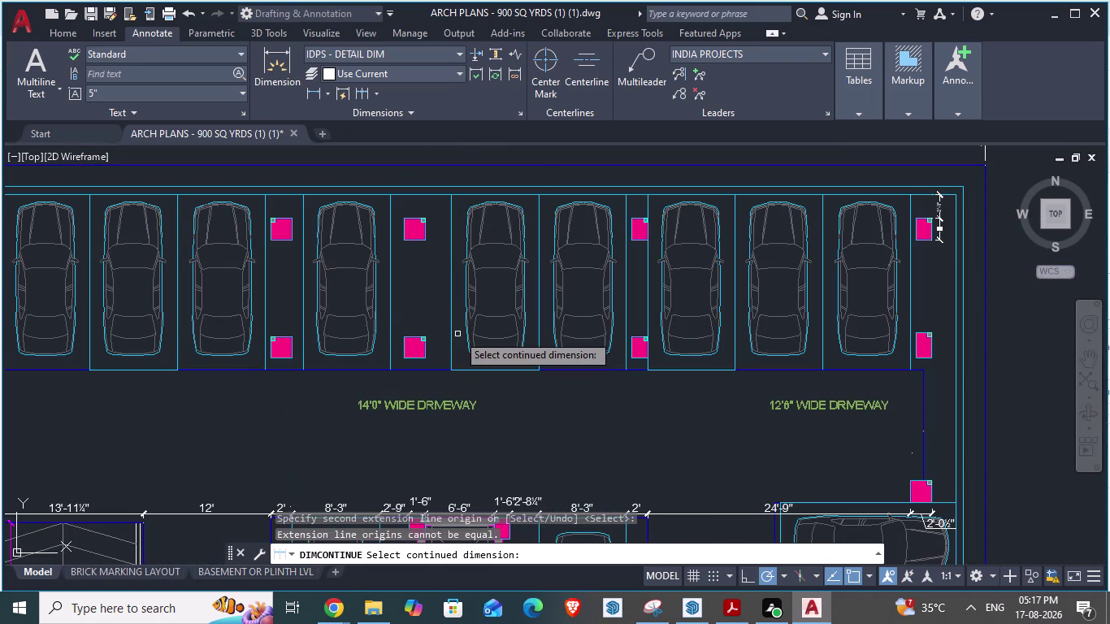
scroll(down, 3)
scroll(up, 3)
scroll(up, 3)
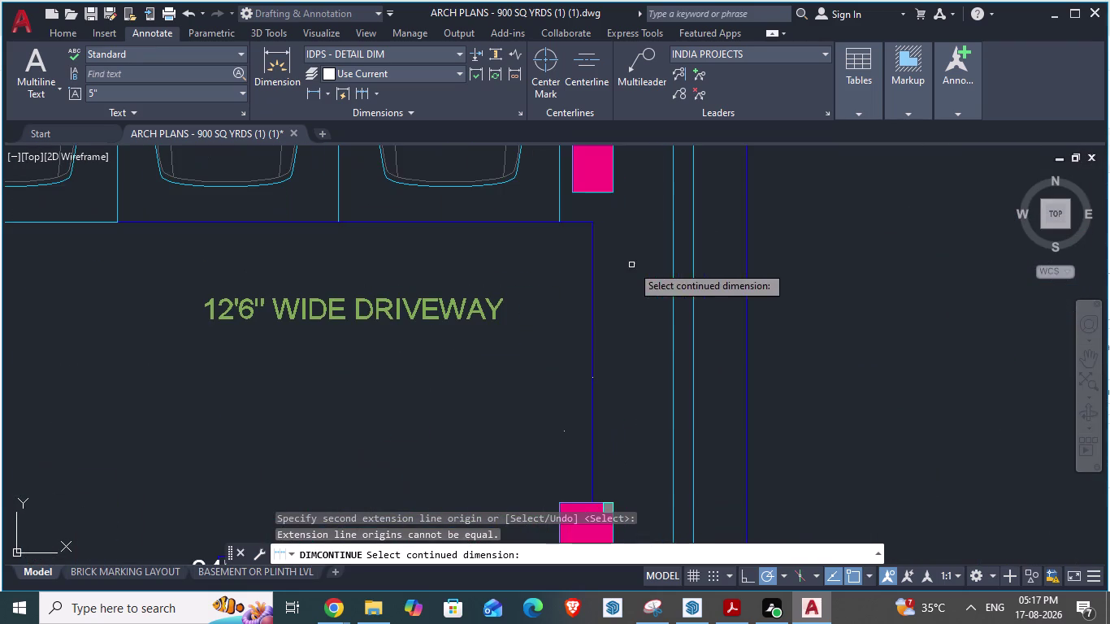
click(612, 194)
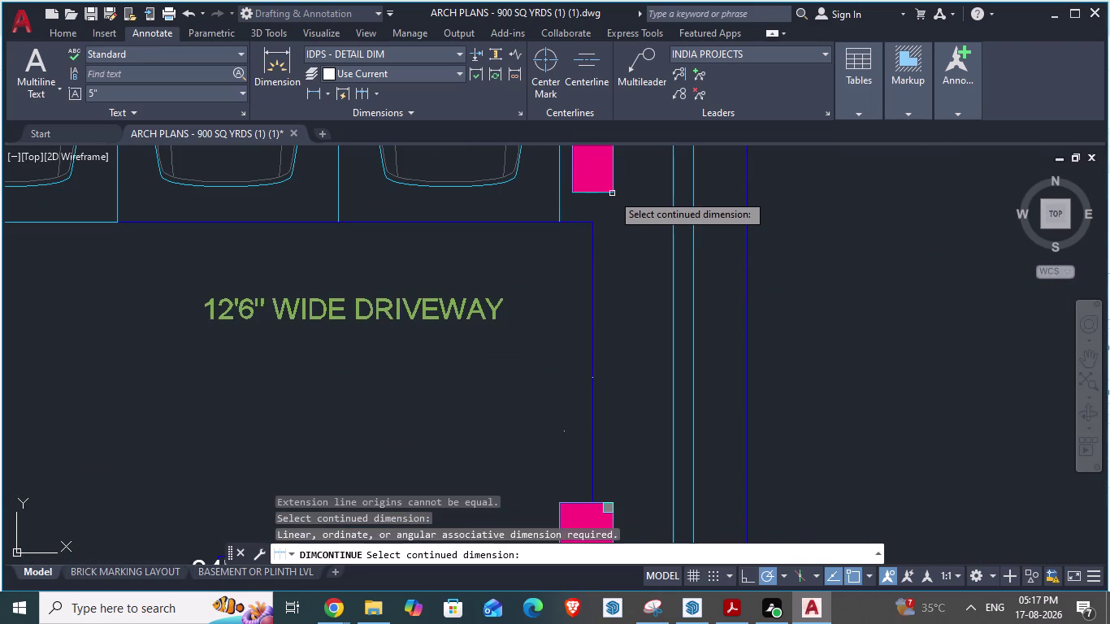
click(612, 499)
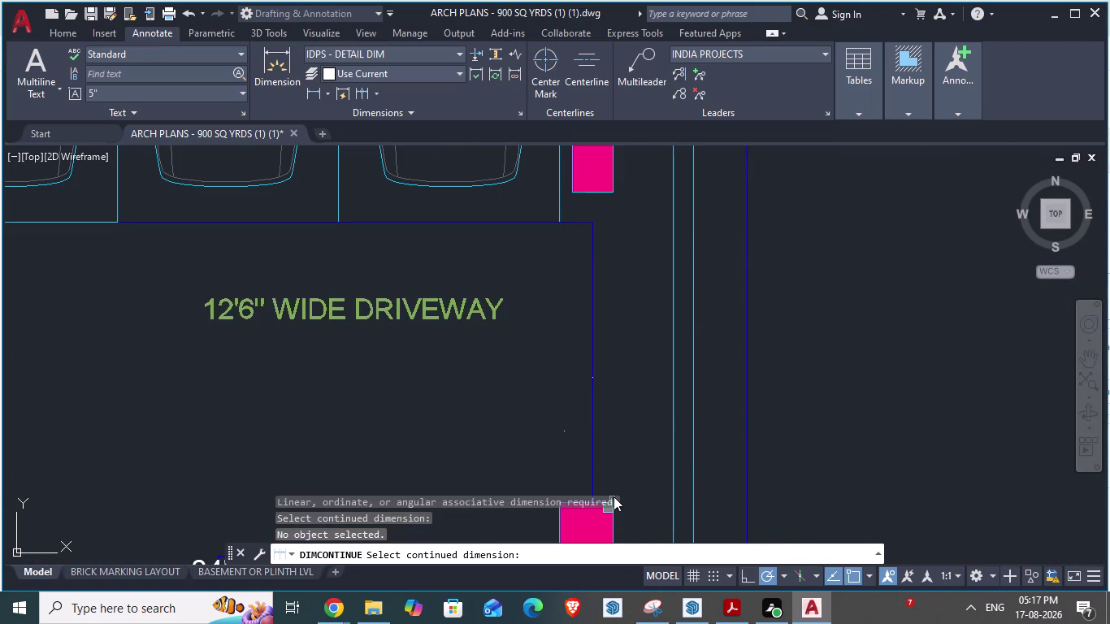
key(Escape)
Retry continuing the chain from the last dimension, then cancel all pending commands.
scroll(down, 3)
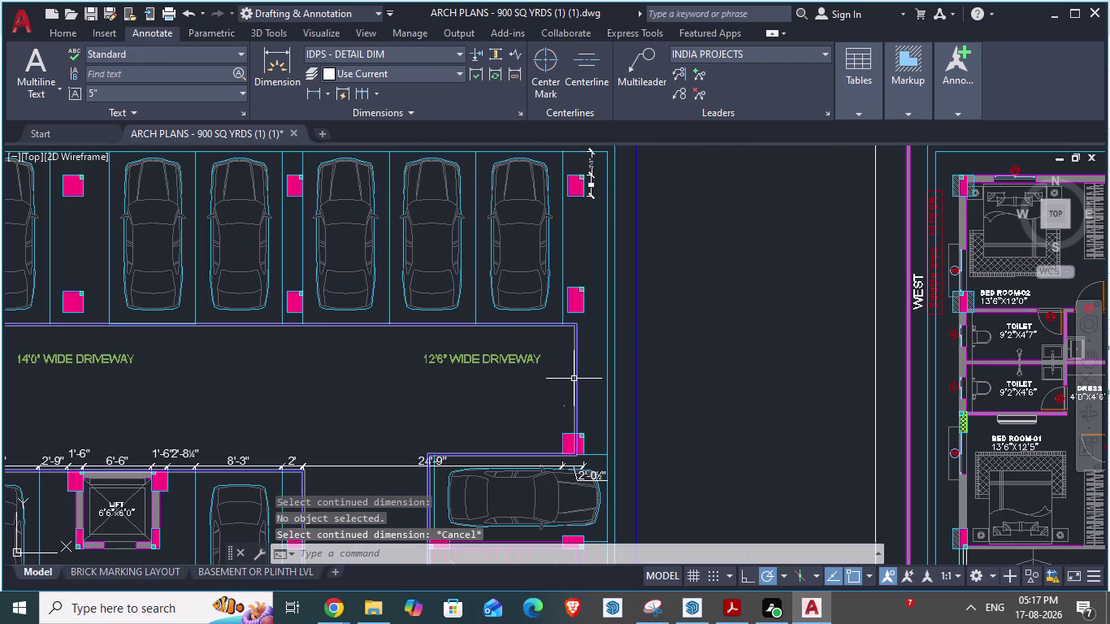
key(Escape)
key(space)
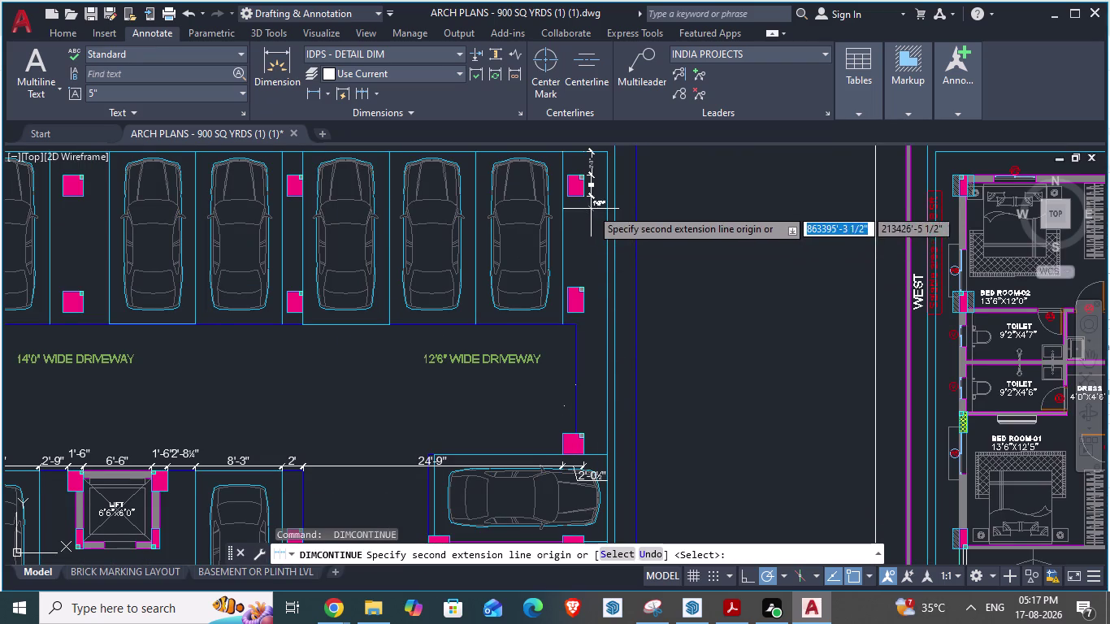
click(586, 202)
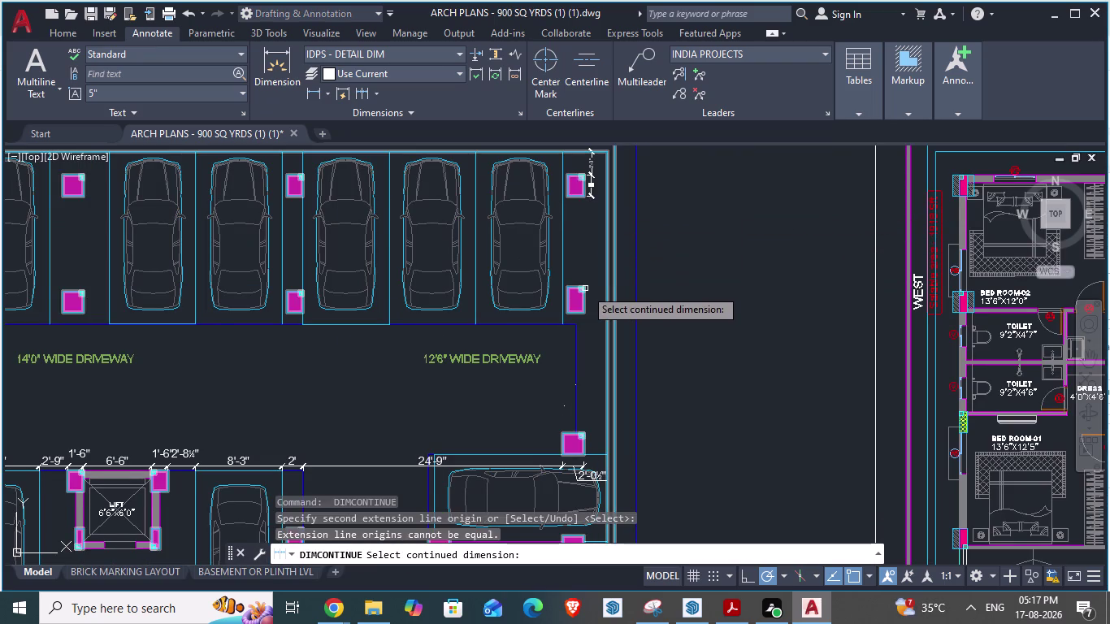
click(585, 288)
key(Escape)
key(Escape)
key(Escape)
scroll(up, 3)
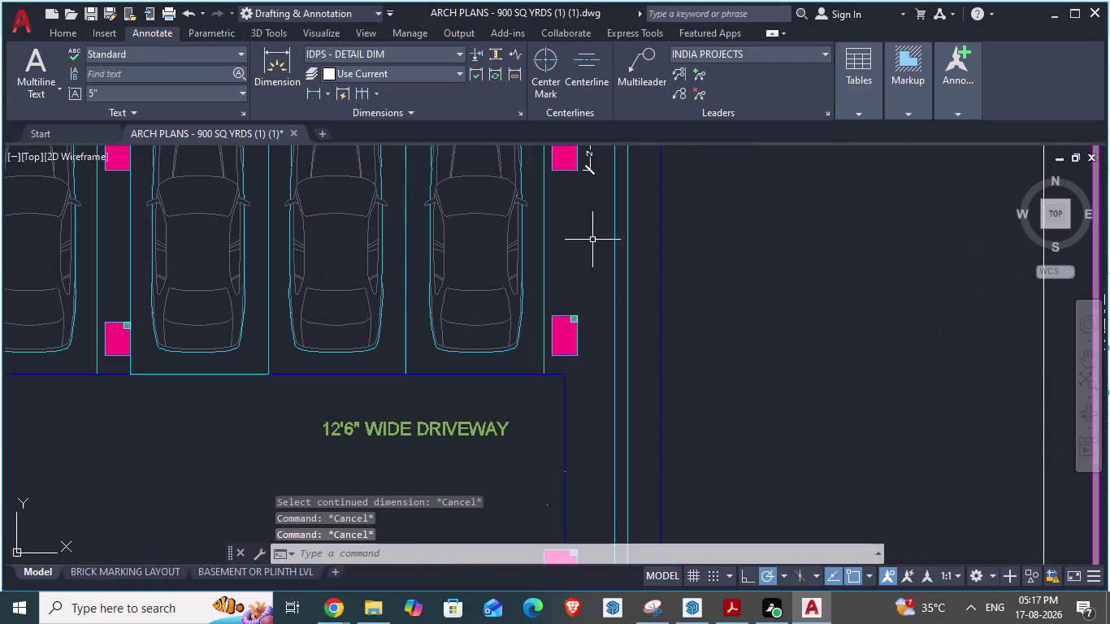
Add an 8'-9" aligned dimension (DA) between the two pink column corners.
text(da)
key(Return)
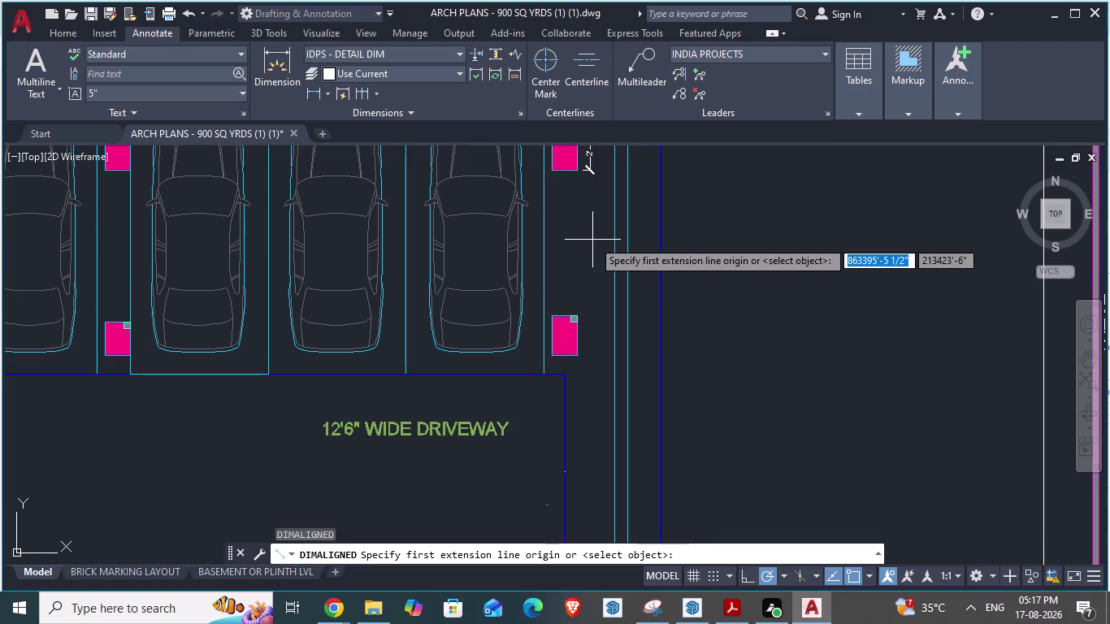
click(578, 178)
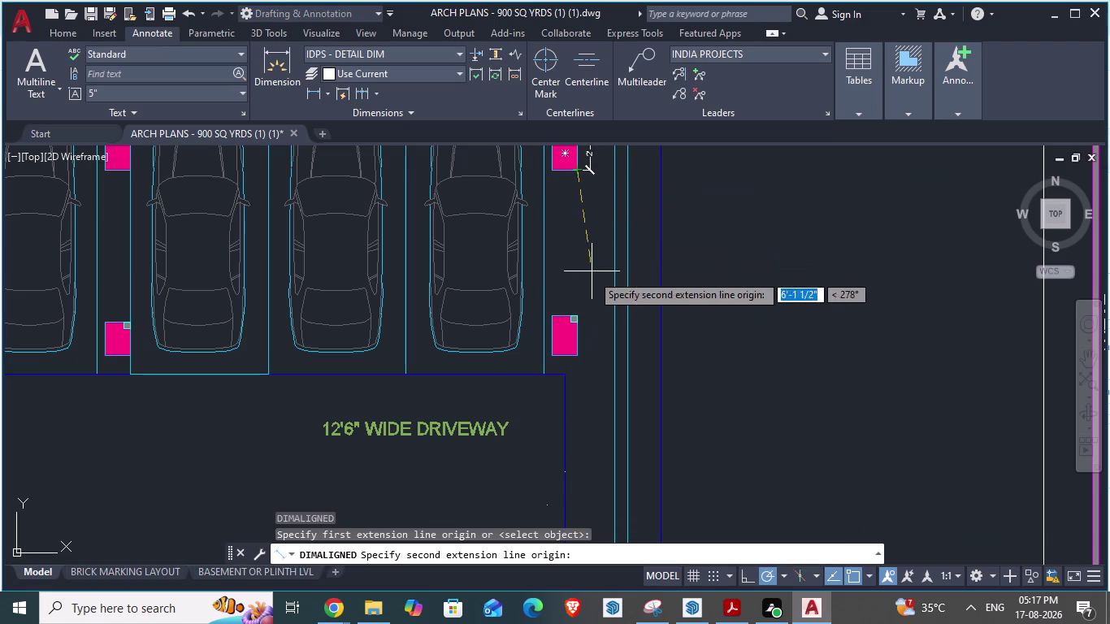
click(578, 314)
click(591, 316)
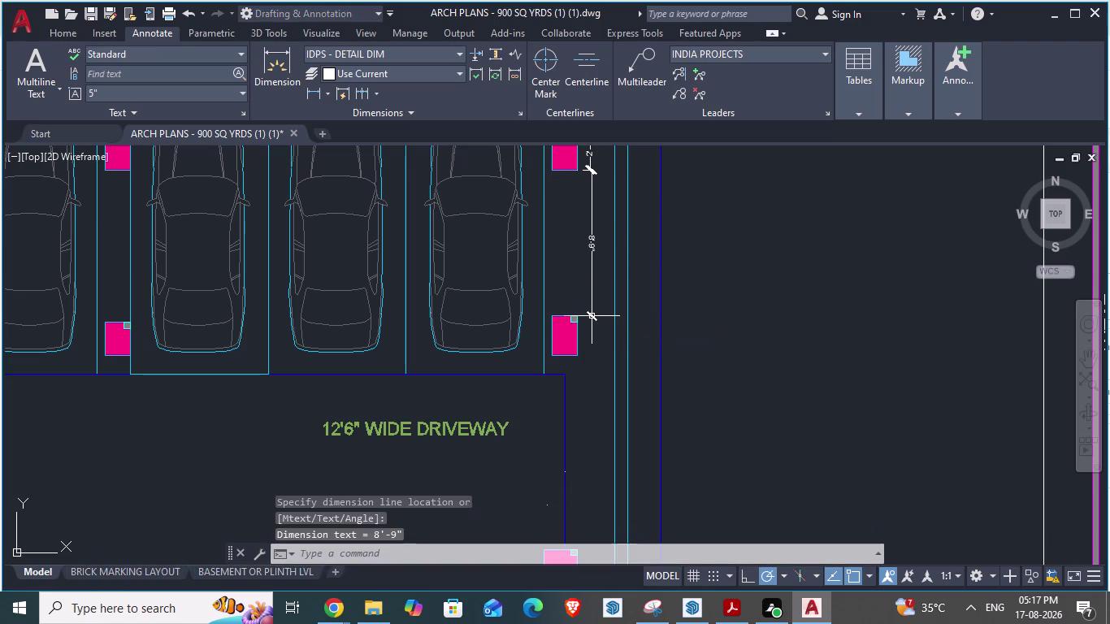
click(371, 90)
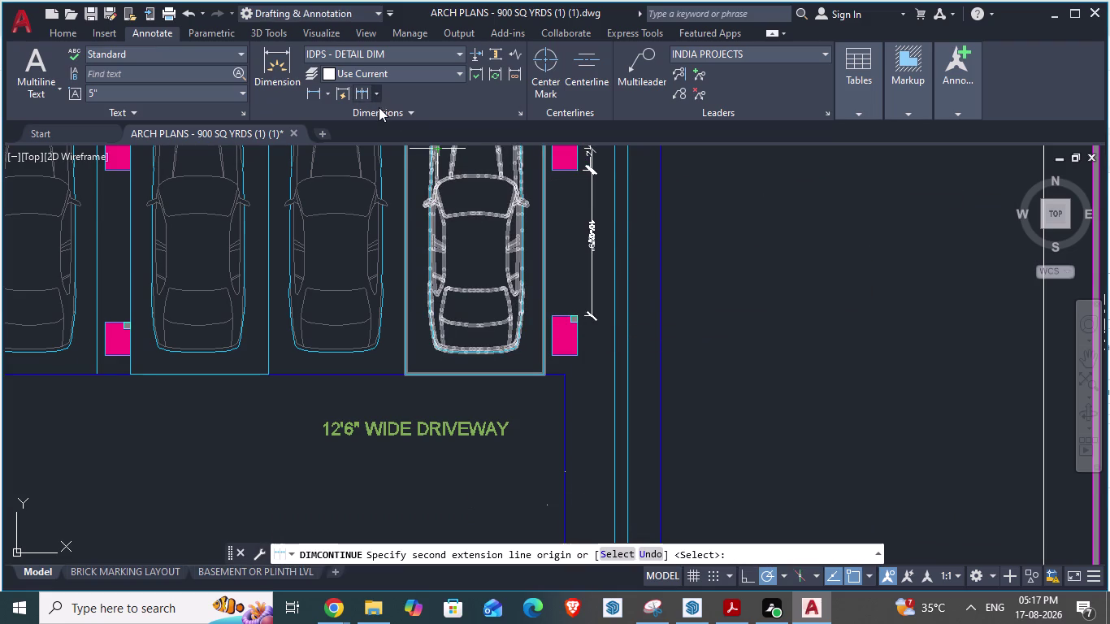
Continue the chain to the next column corners, adding 11'-7" and 2' segments.
click(376, 94)
click(388, 112)
click(567, 354)
scroll(up, 3)
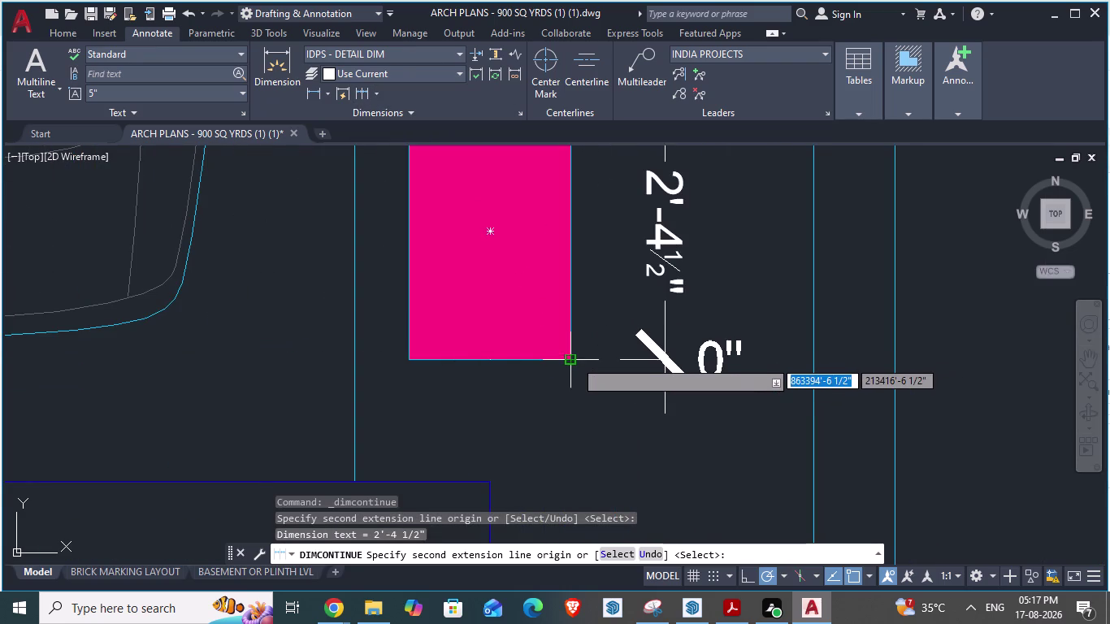
click(573, 362)
scroll(down, 3)
scroll(down, 3)
scroll(up, 3)
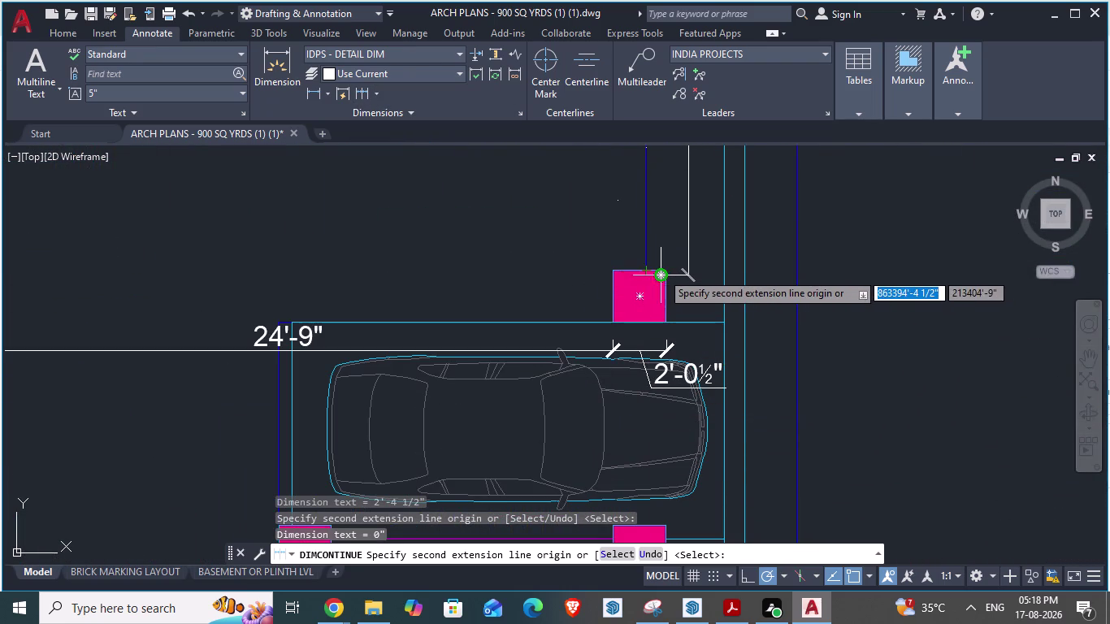
scroll(up, 3)
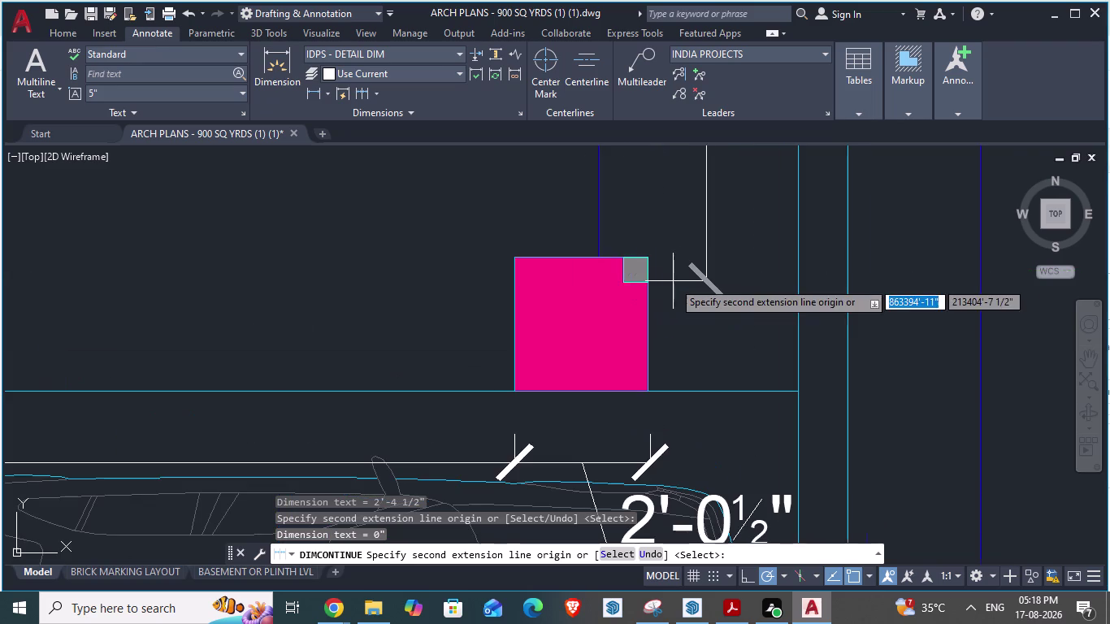
click(645, 261)
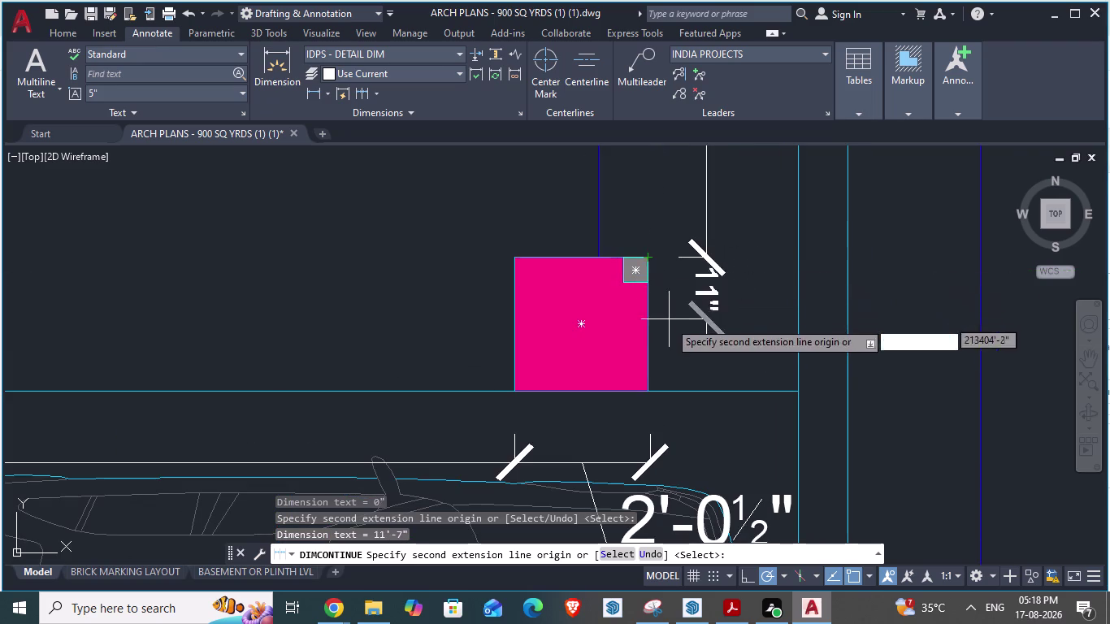
click(651, 387)
Extend the chain past the car and stair with 7'-9", 1'-3", 7' and 1' segments.
scroll(down, 3)
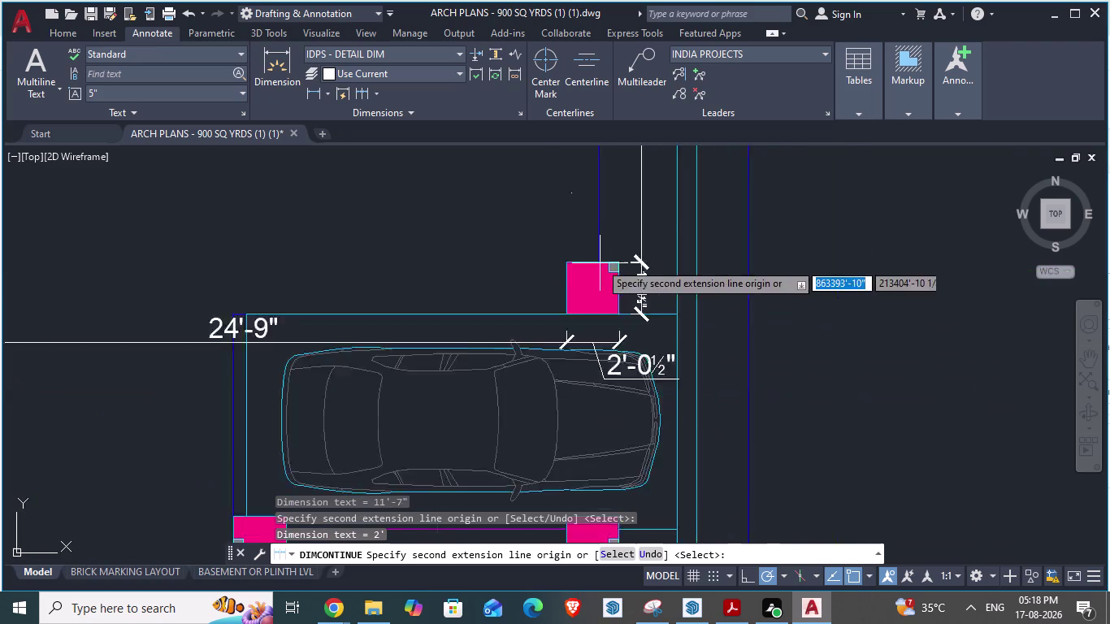
scroll(down, 3)
scroll(up, 3)
scroll(up, 3)
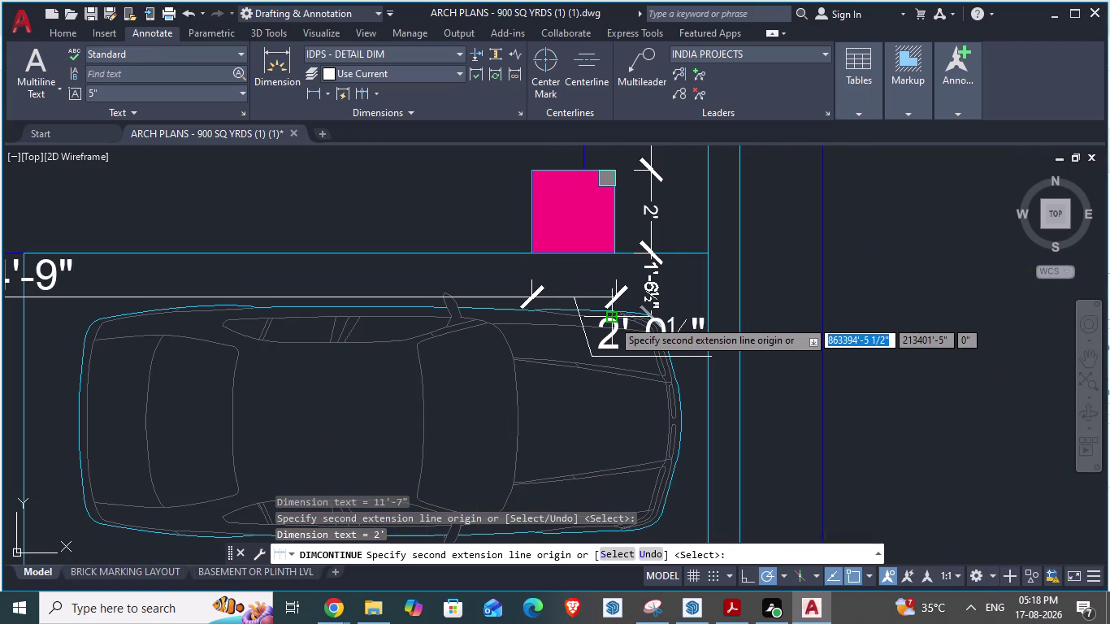
scroll(down, 3)
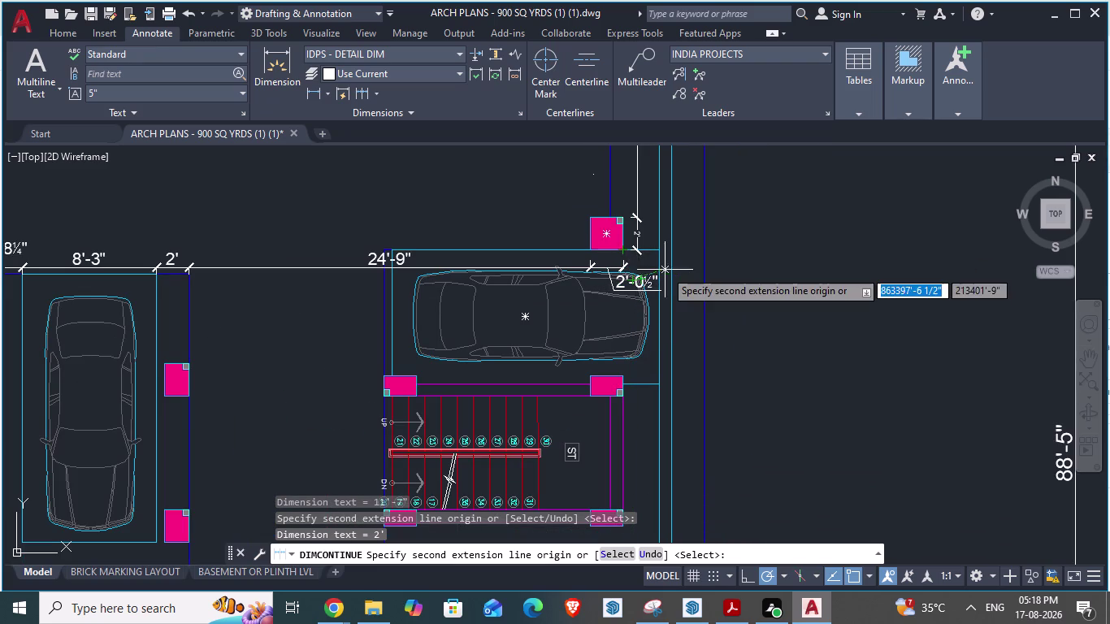
click(628, 377)
scroll(up, 3)
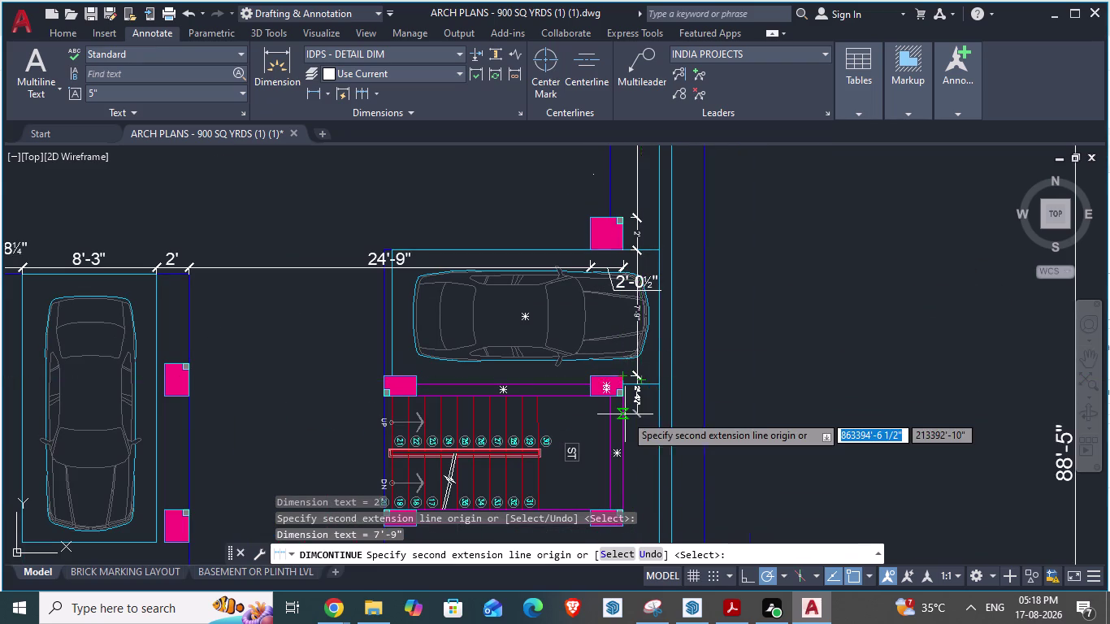
scroll(up, 3)
click(619, 374)
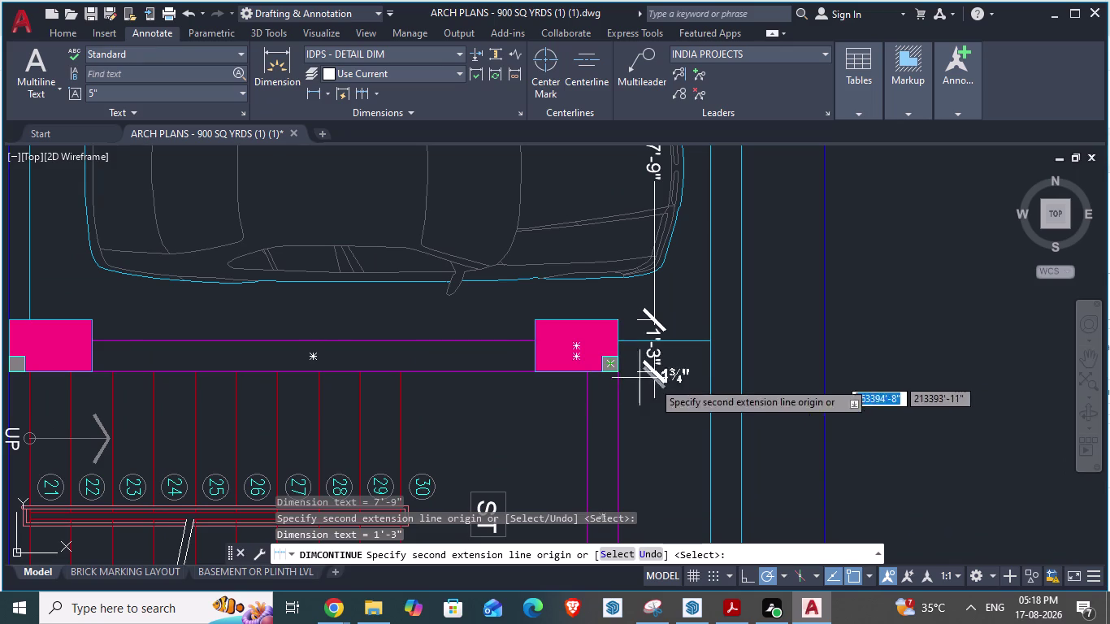
scroll(down, 3)
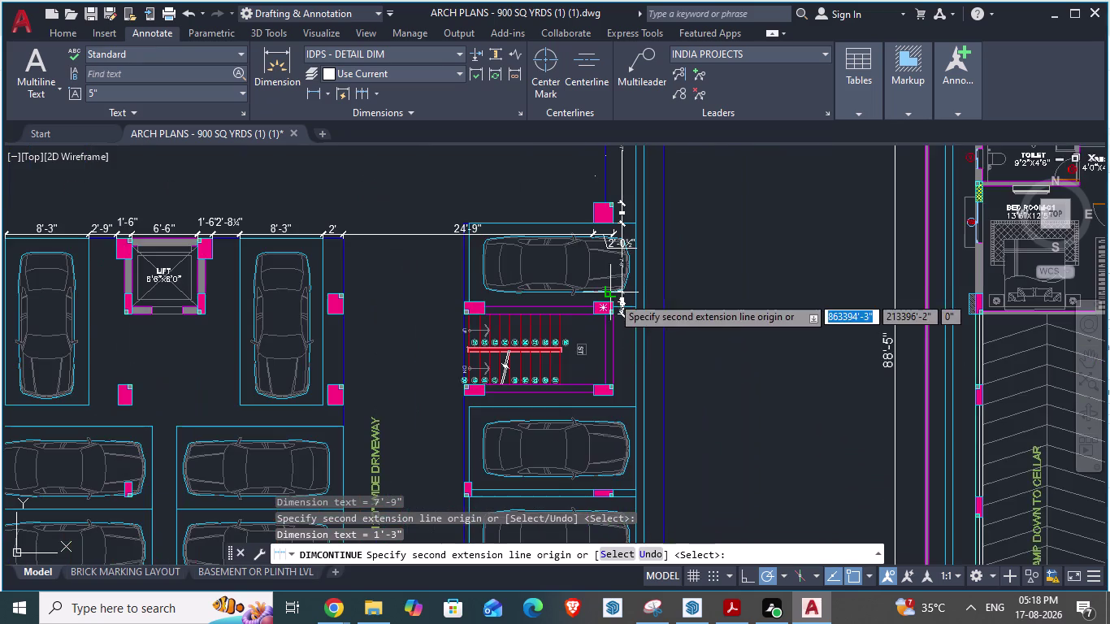
scroll(up, 3)
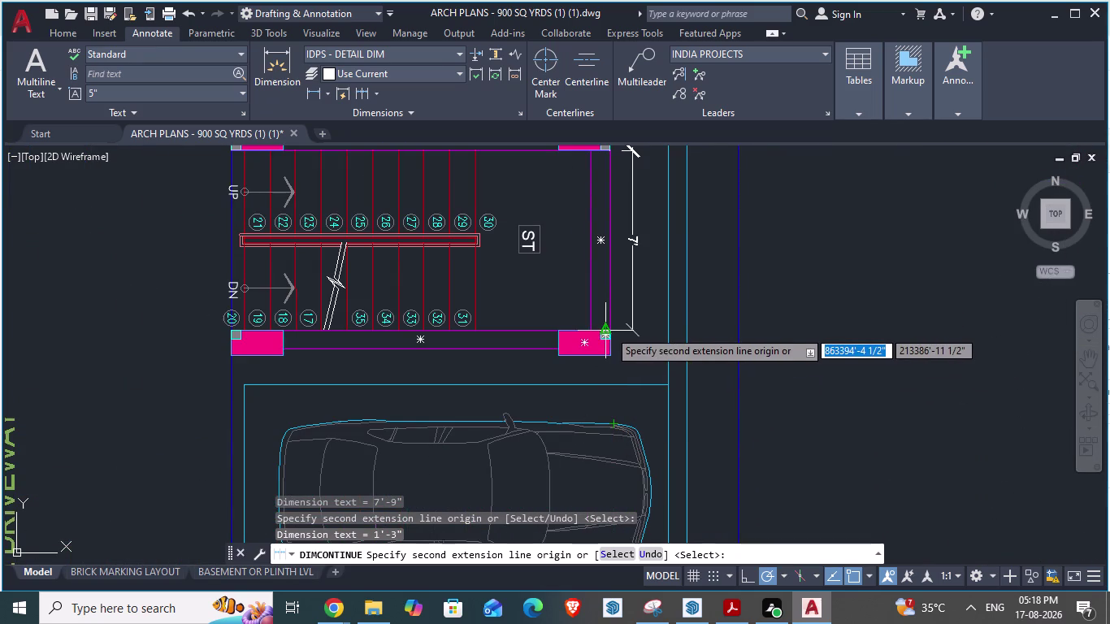
click(611, 330)
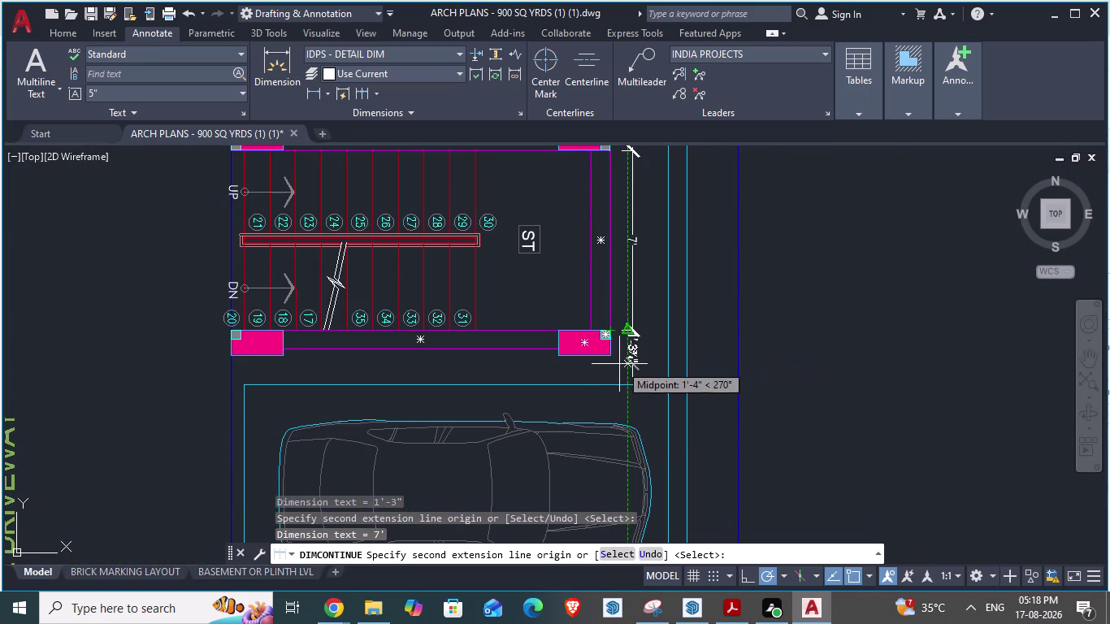
click(612, 358)
scroll(down, 3)
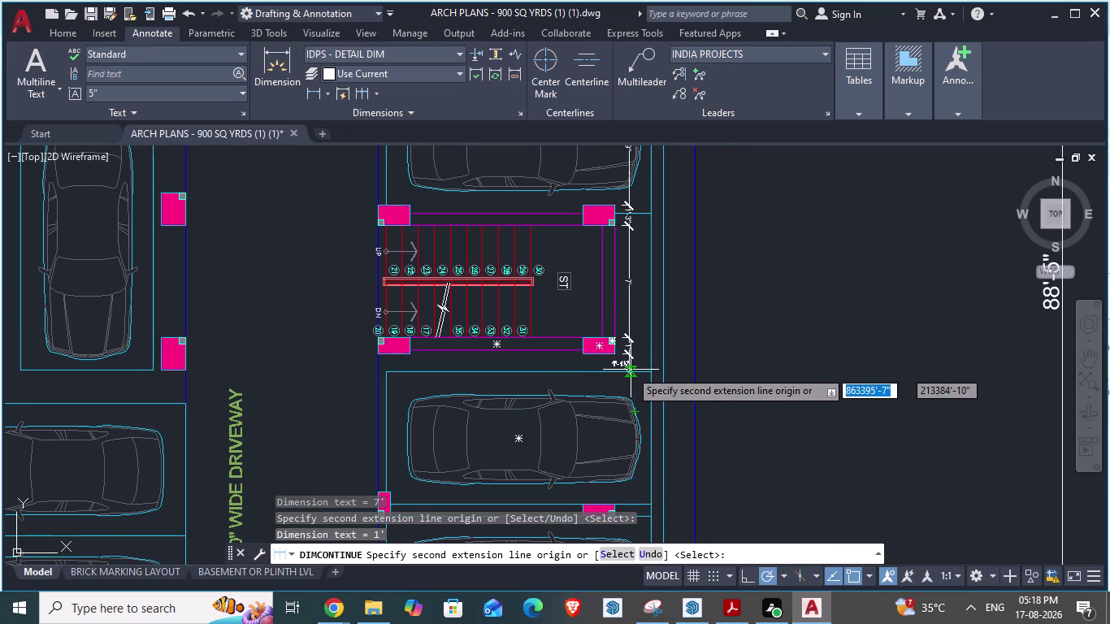
Continue the chain with 1'-1½" to the bay edge and 8'-3" down the parking bay.
click(616, 367)
scroll(down, 3)
scroll(up, 3)
scroll(up, 3)
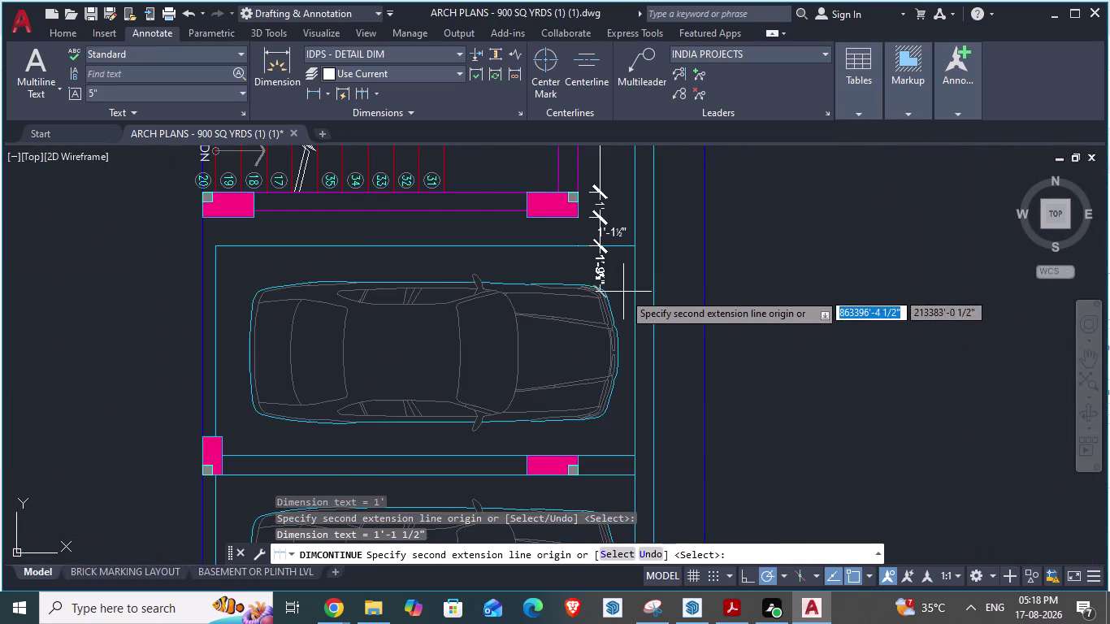
scroll(up, 3)
scroll(down, 3)
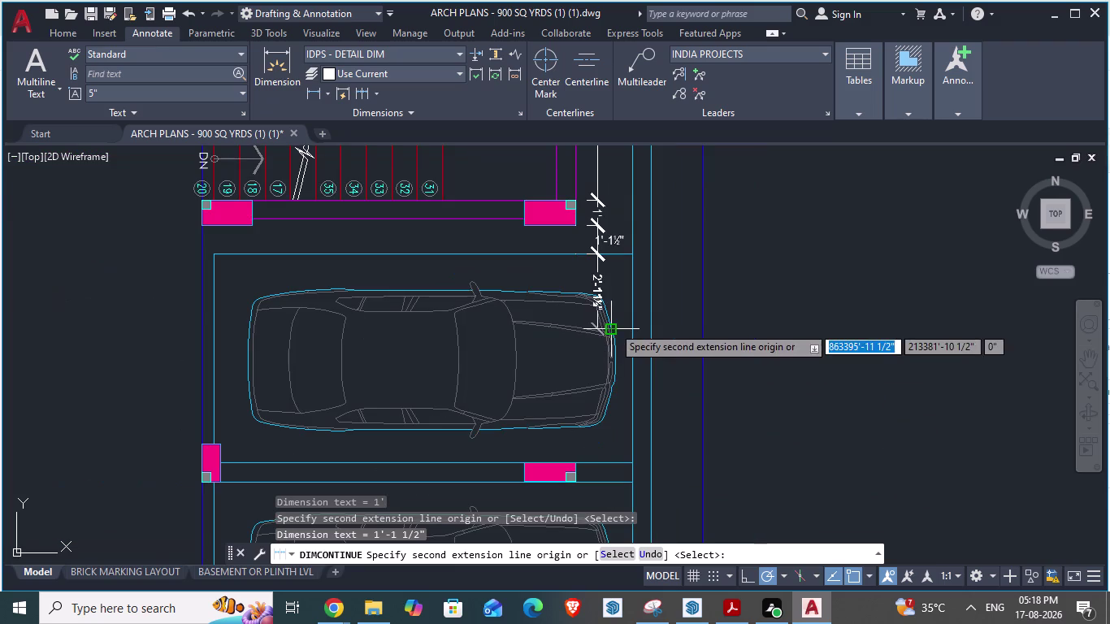
click(578, 465)
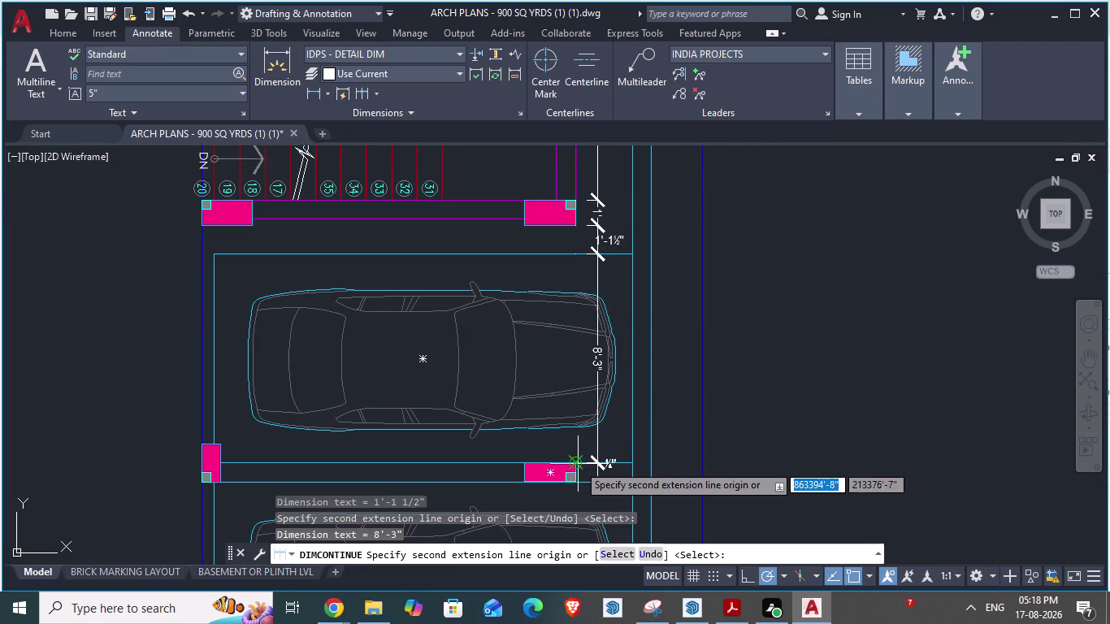
scroll(down, 3)
scroll(up, 3)
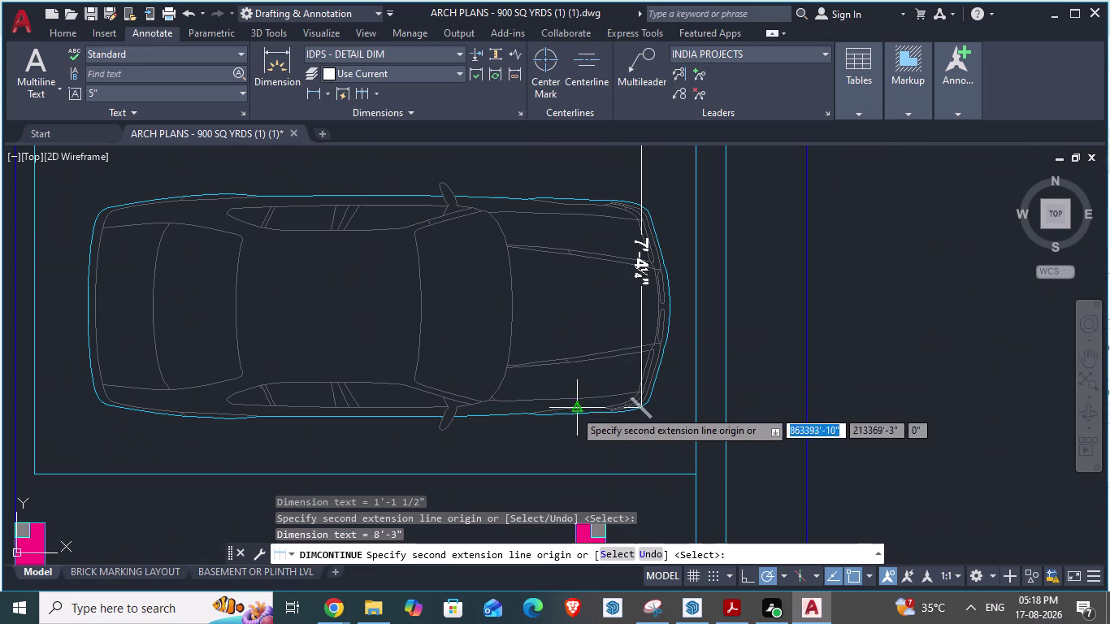
scroll(down, 3)
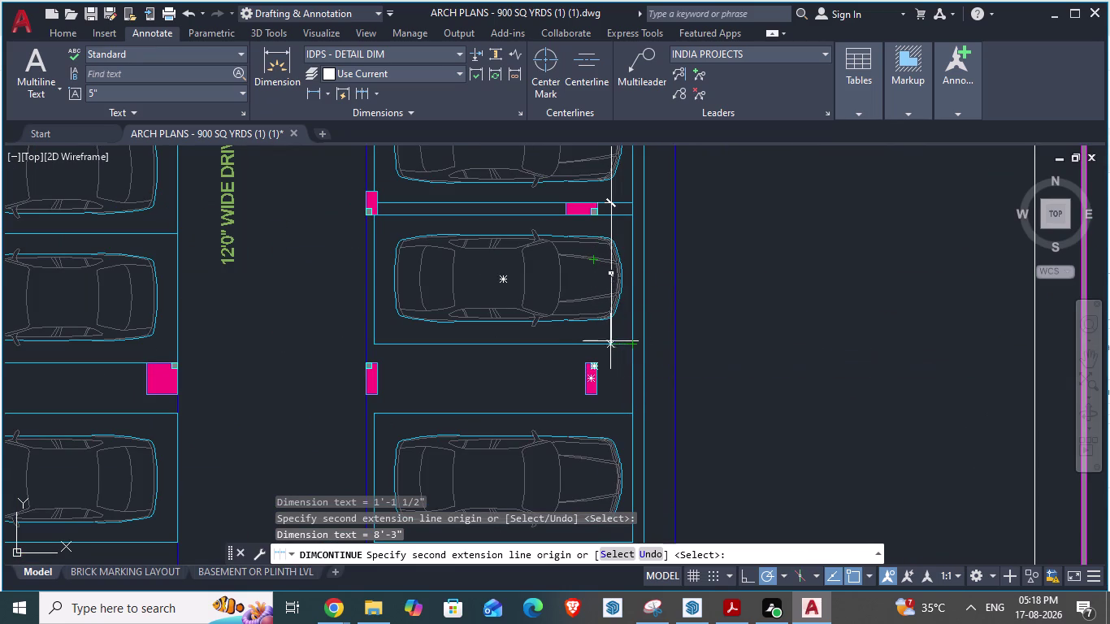
scroll(up, 3)
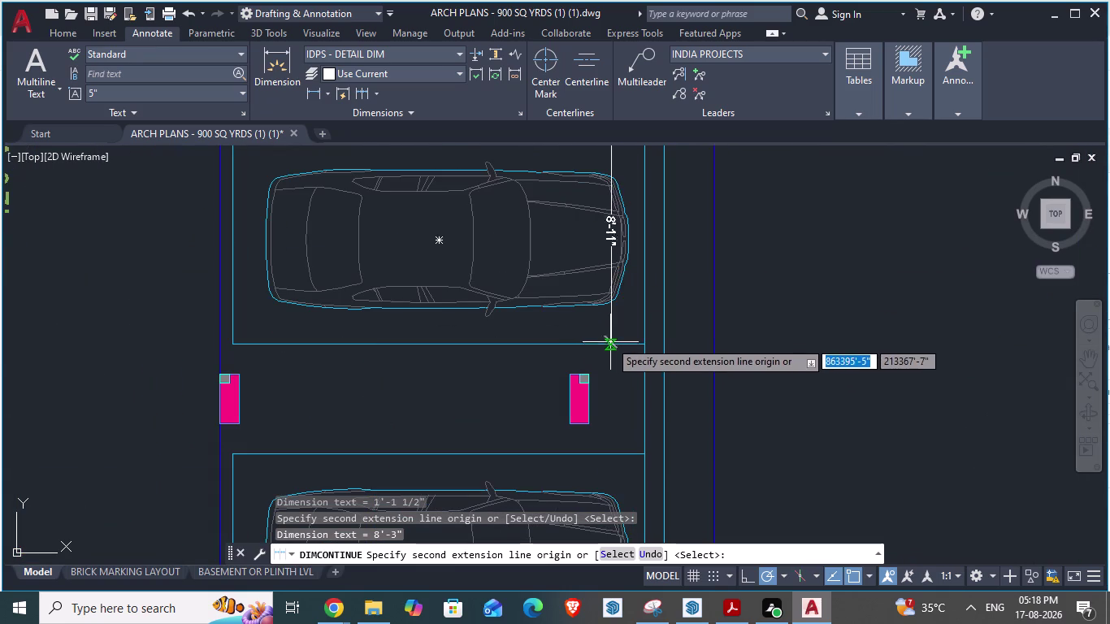
scroll(up, 3)
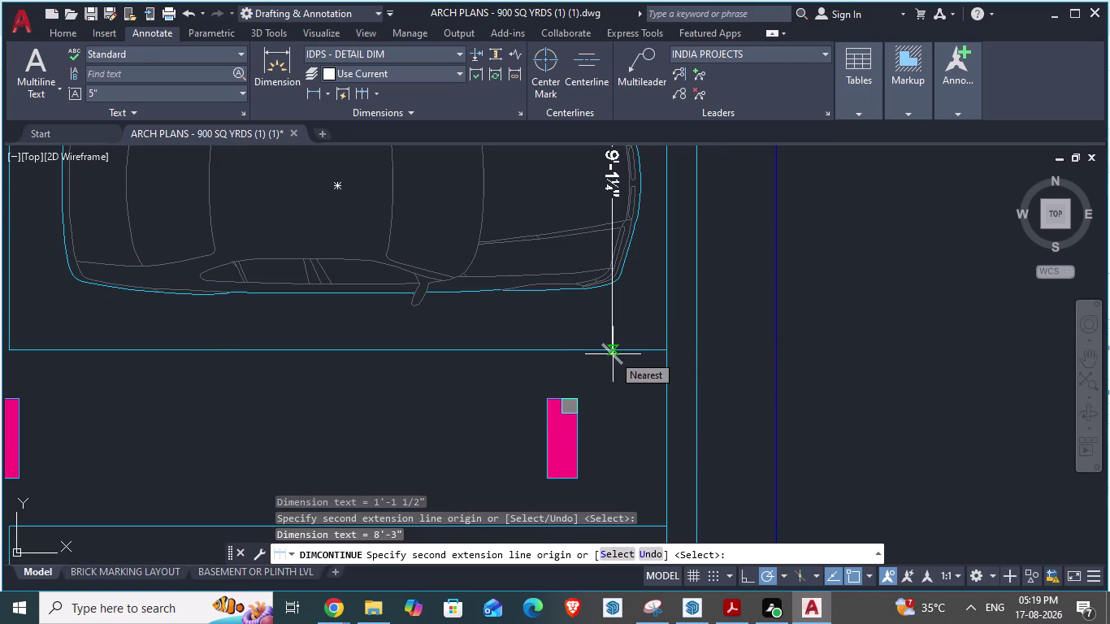
scroll(down, 3)
scroll(down, 3)
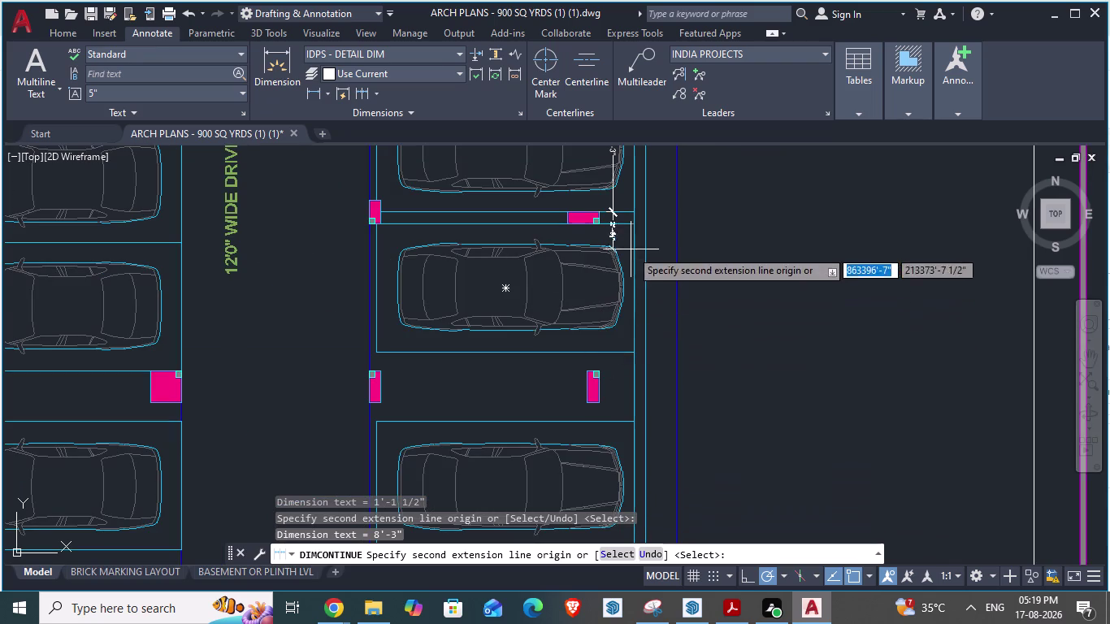
scroll(up, 3)
scroll(up, 3)
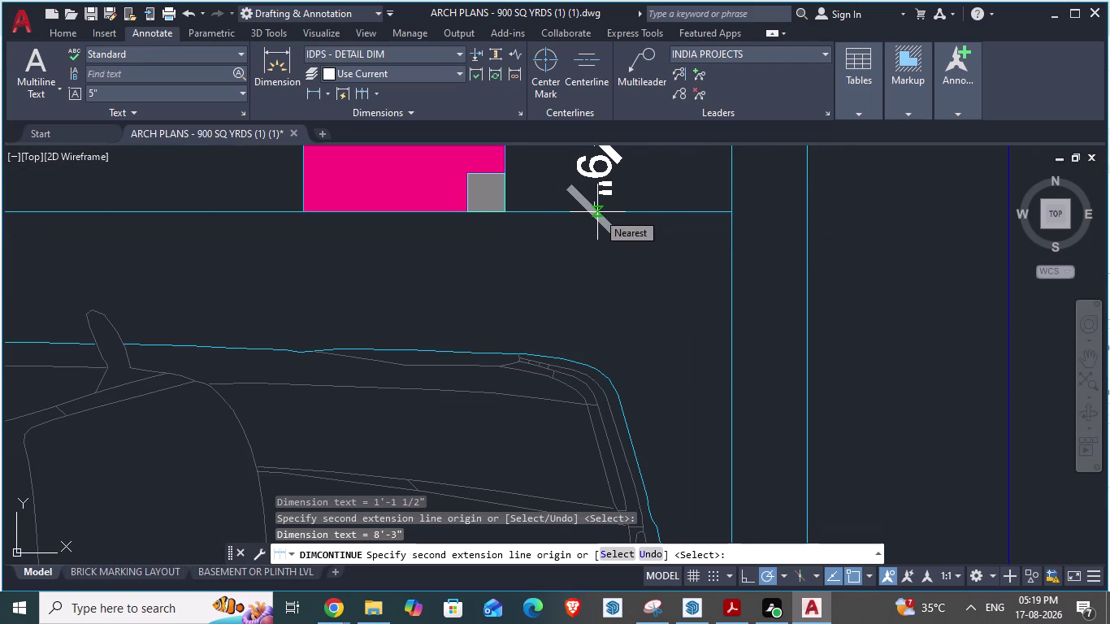
Chain dimensions past the column (1'-2½", 2', 1'-2½") to the next bay's edge.
click(597, 212)
scroll(down, 3)
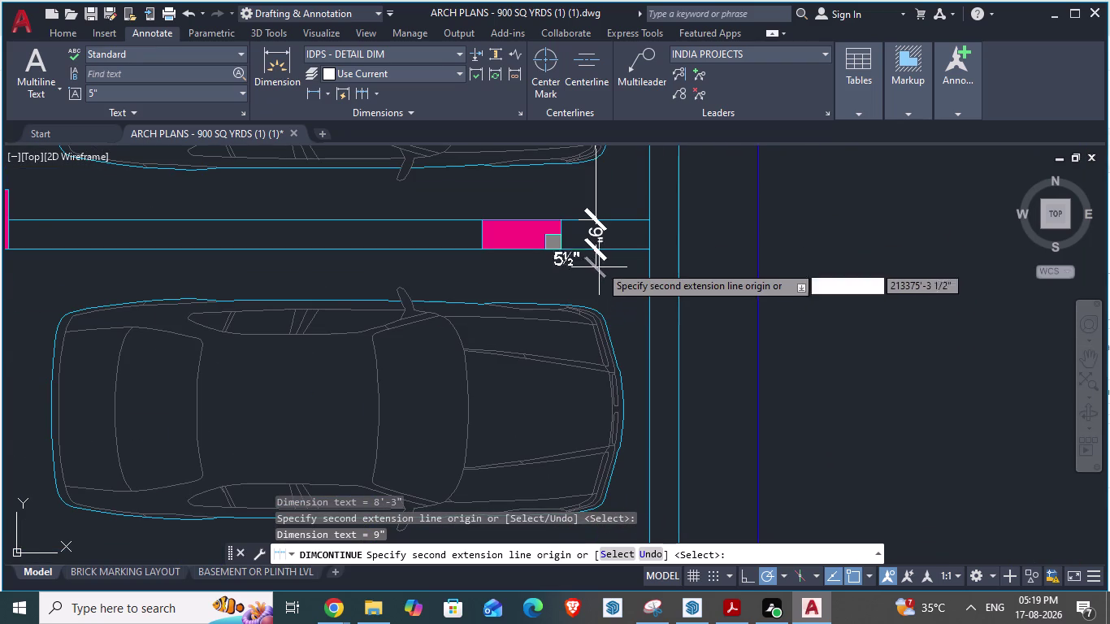
scroll(down, 3)
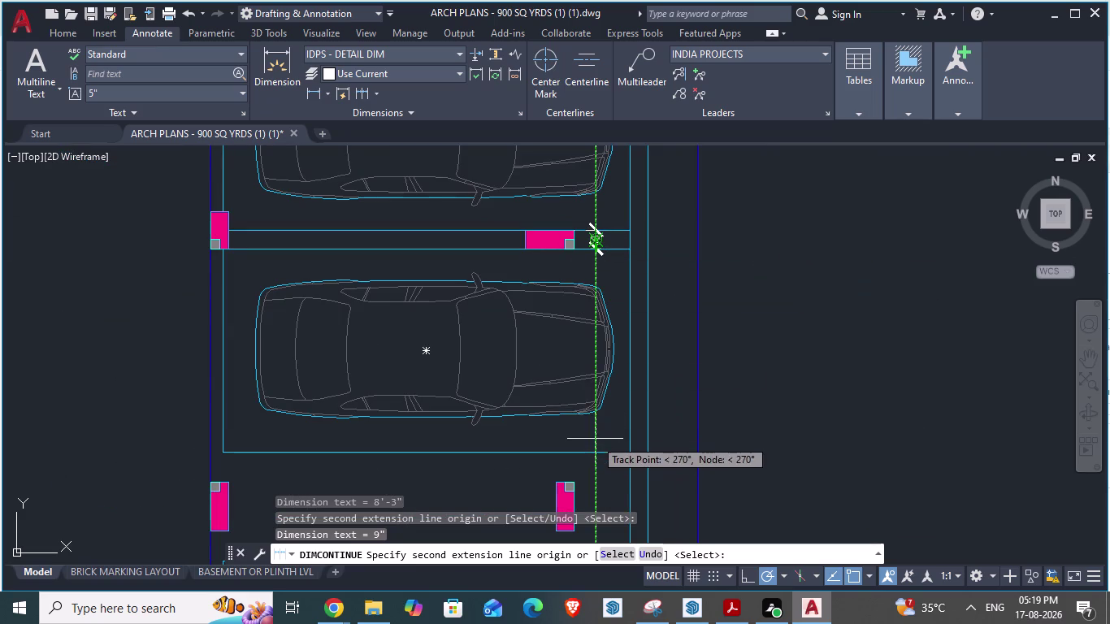
click(595, 450)
scroll(down, 3)
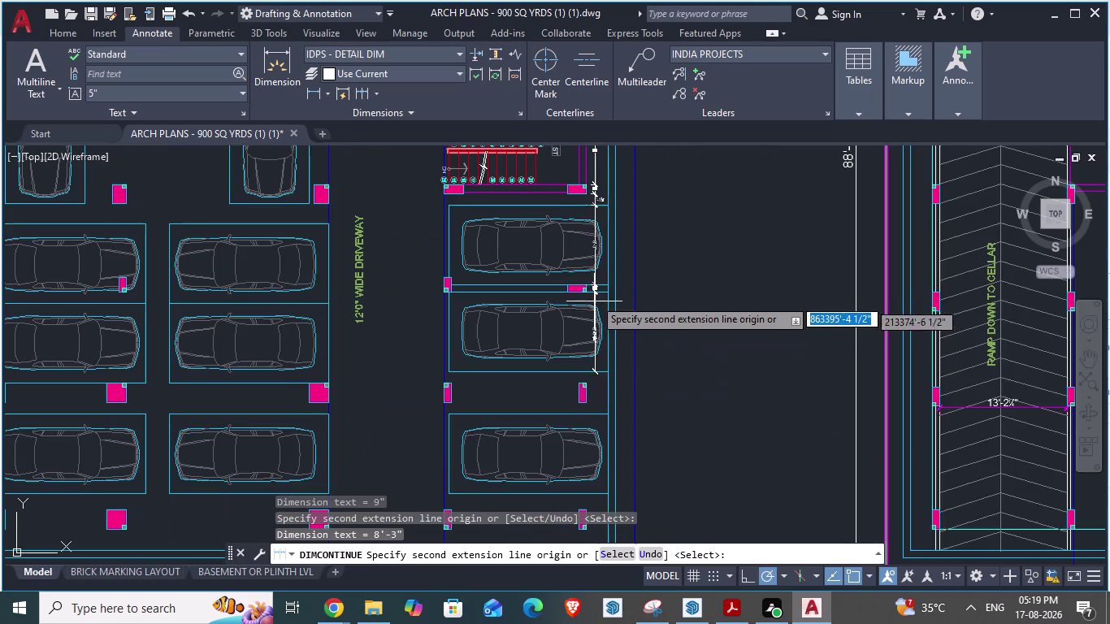
scroll(up, 3)
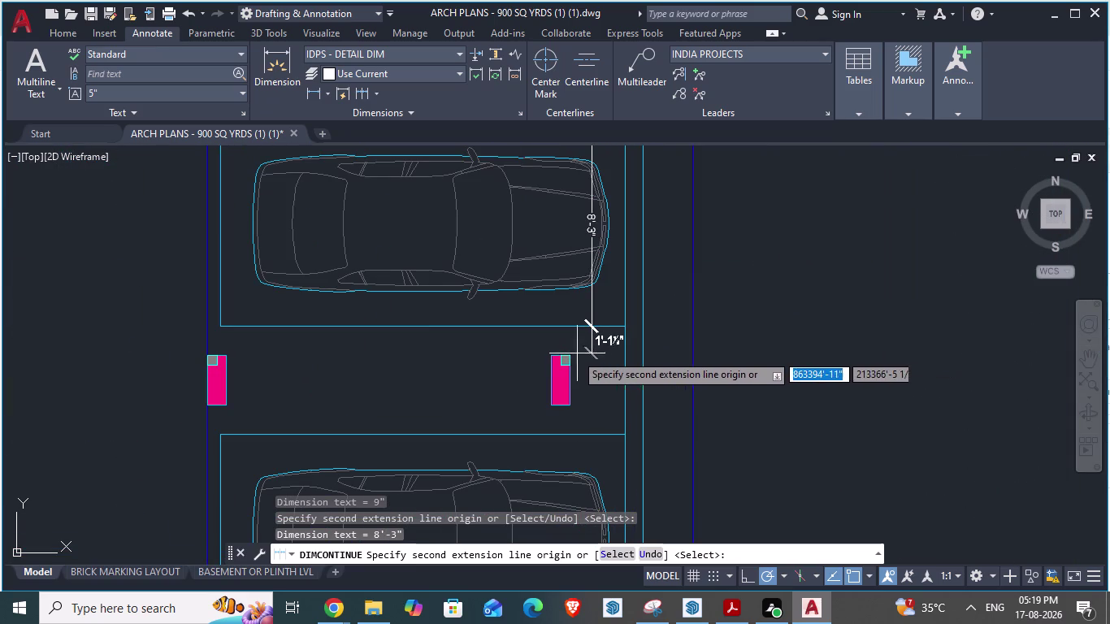
click(591, 356)
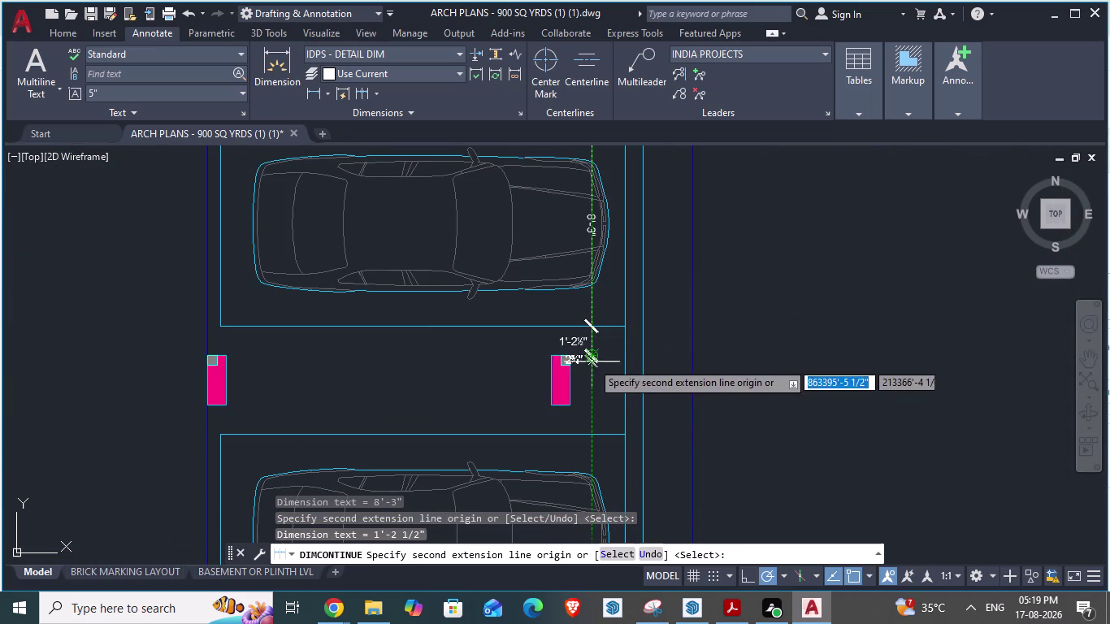
click(589, 407)
click(588, 434)
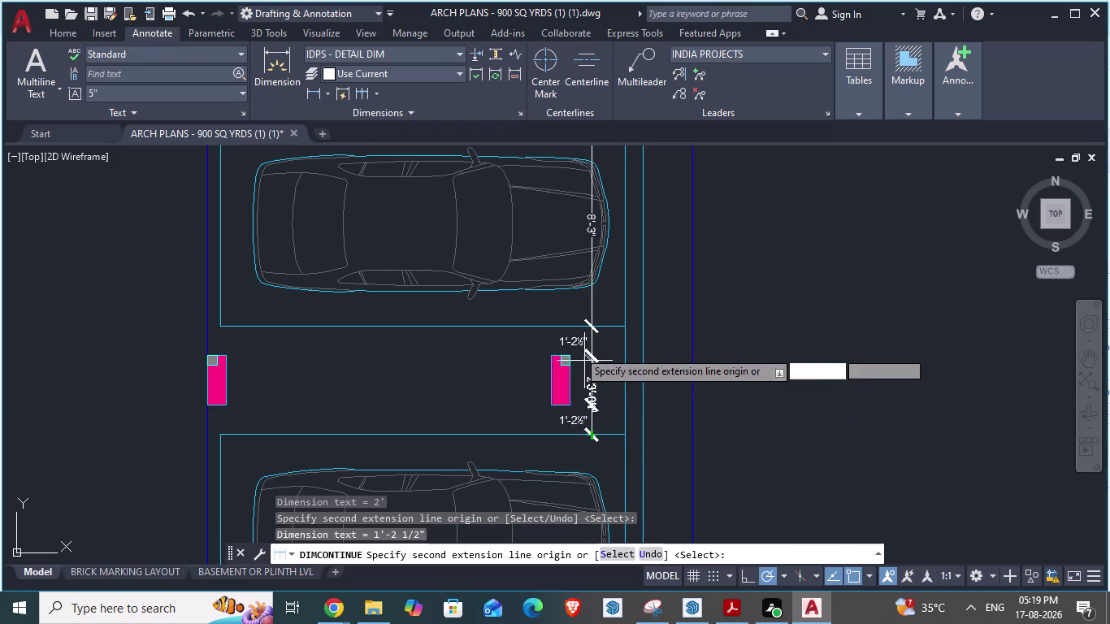
scroll(down, 3)
scroll(up, 3)
click(567, 454)
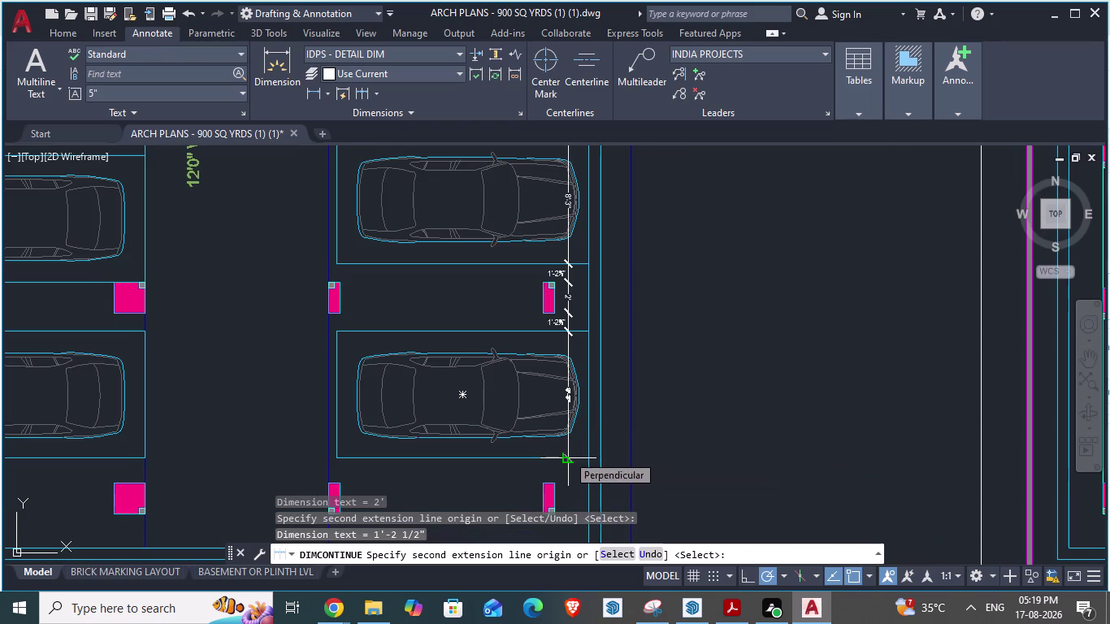
Add the 1'-8", 2', 2'-3", 9" and 2' dimensions to the outer boundary and end the chain.
scroll(down, 3)
scroll(up, 3)
scroll(up, 3)
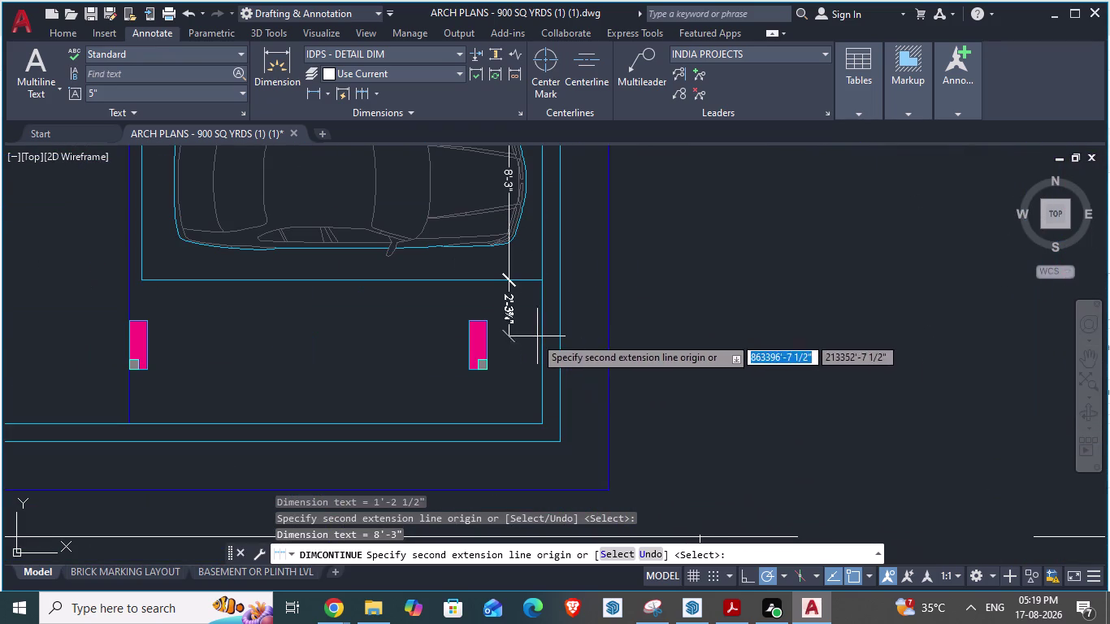
click(510, 322)
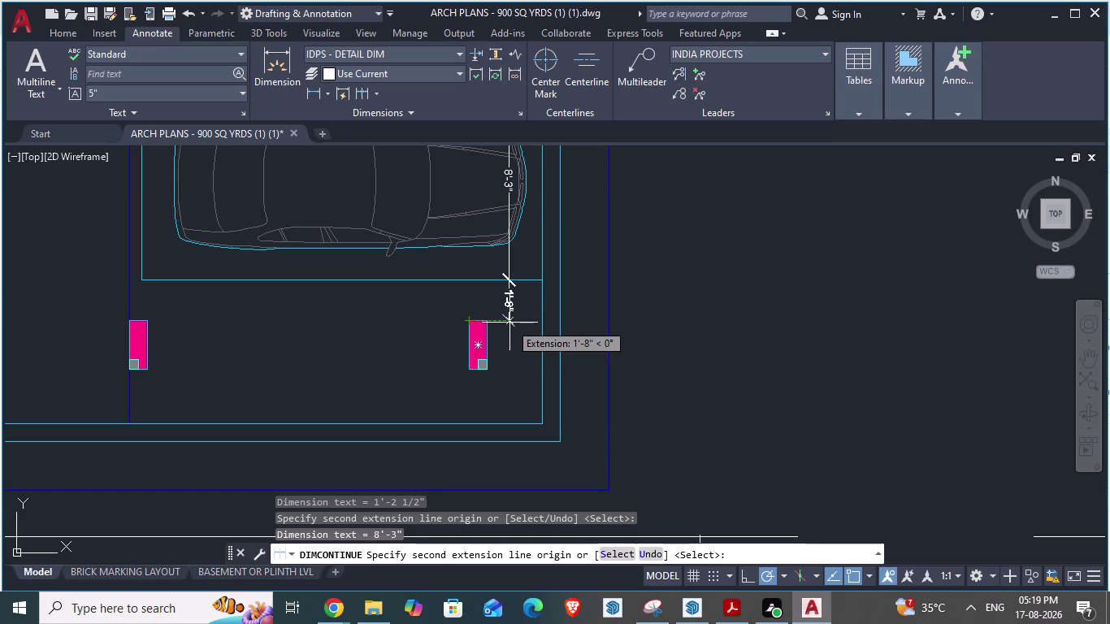
click(510, 372)
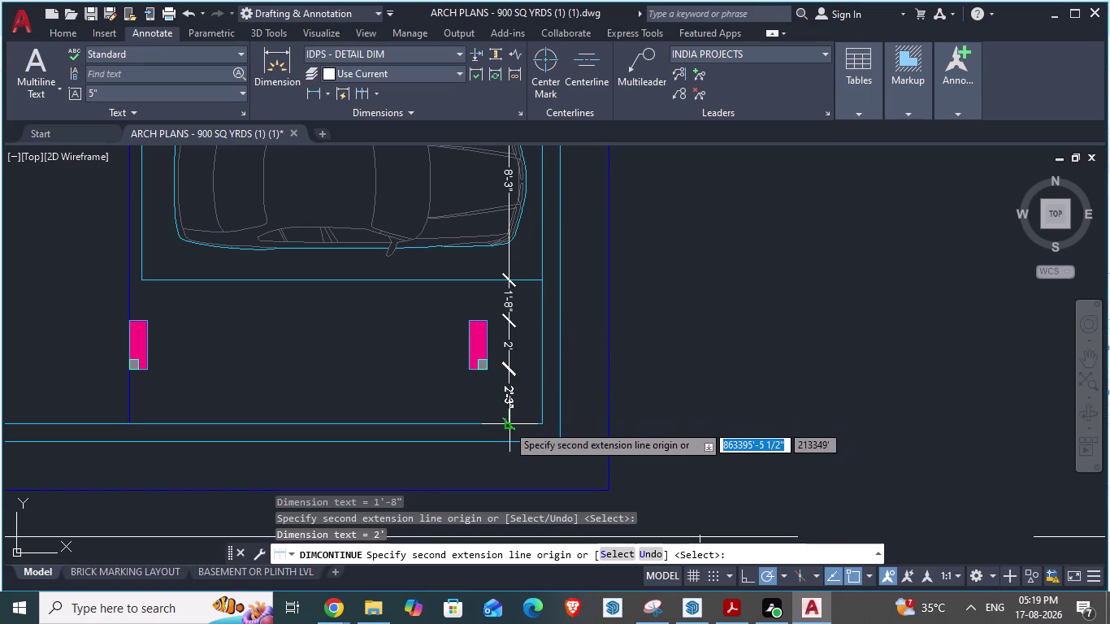
click(508, 424)
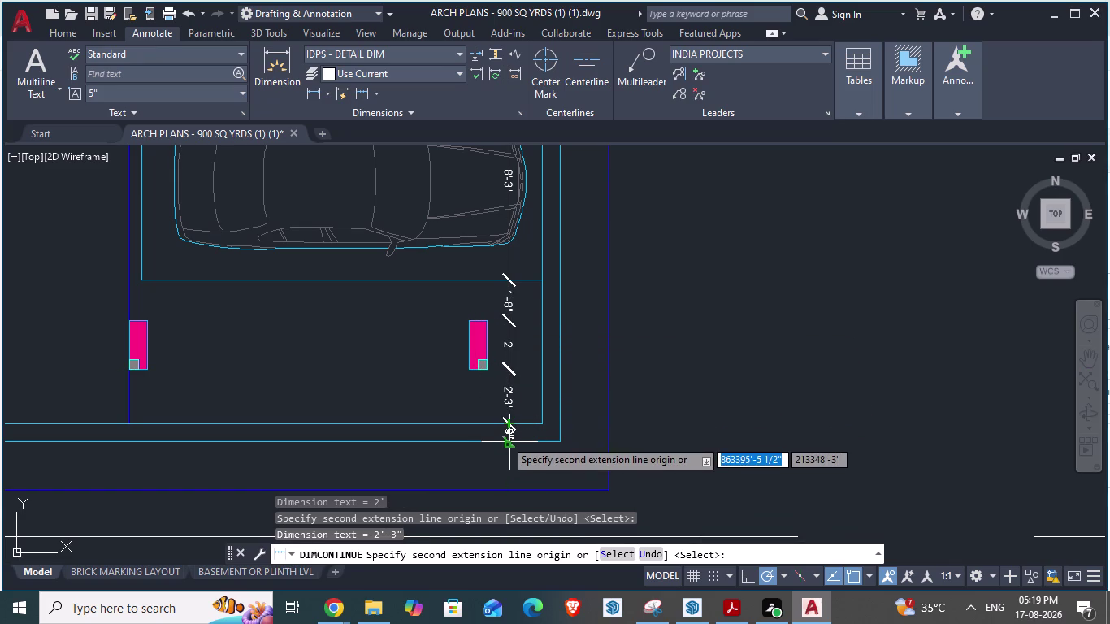
click(505, 439)
scroll(down, 3)
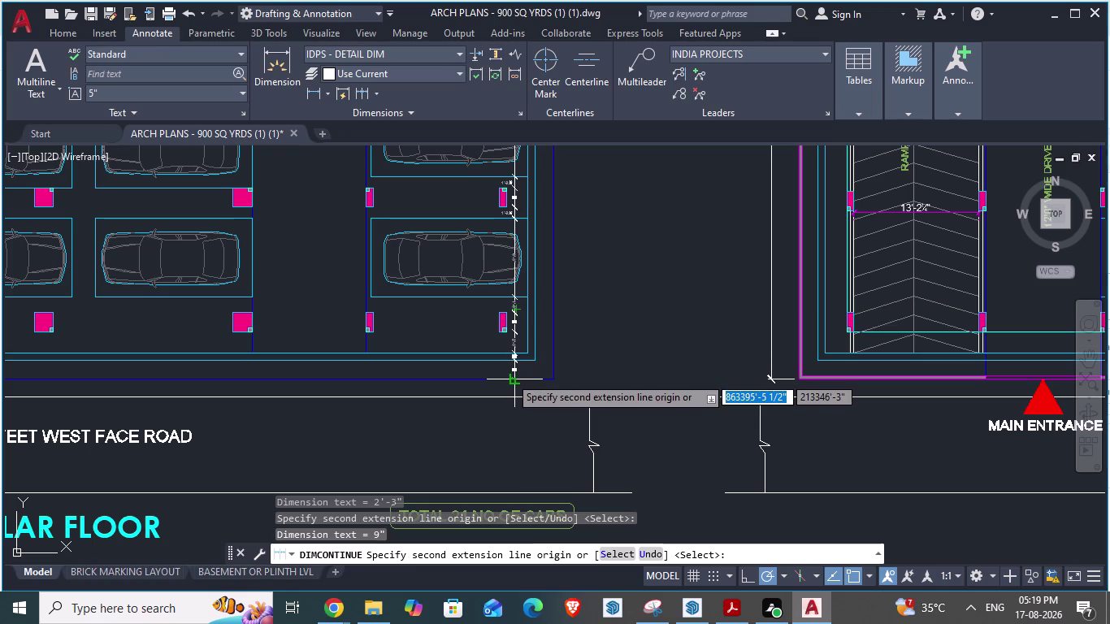
click(510, 377)
key(Escape)
scroll(up, 3)
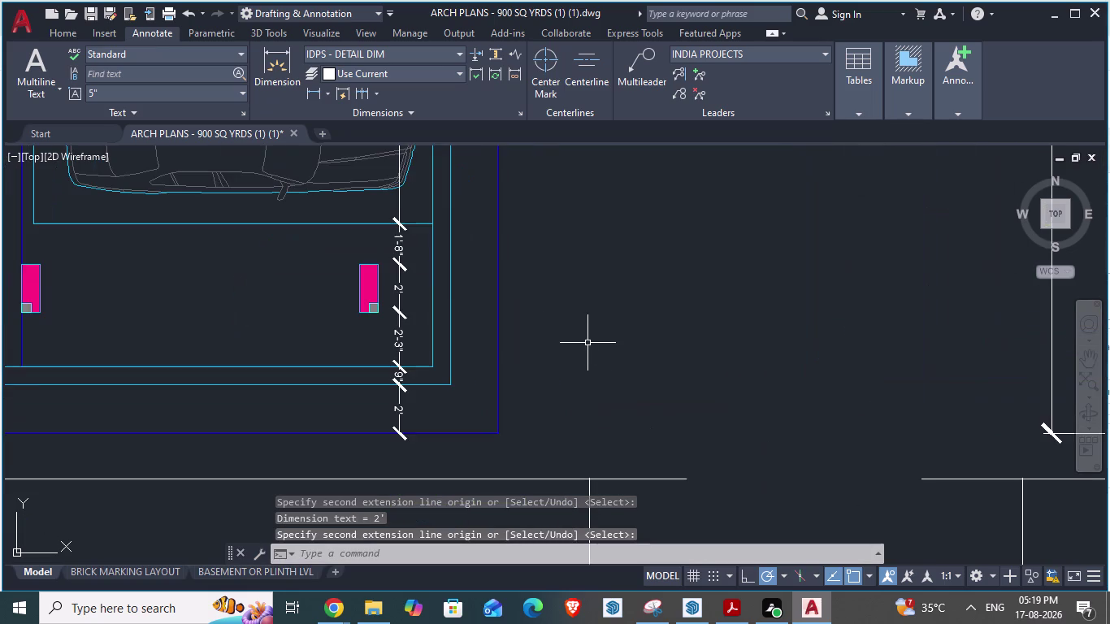
scroll(down, 3)
scroll(up, 3)
scroll(down, 3)
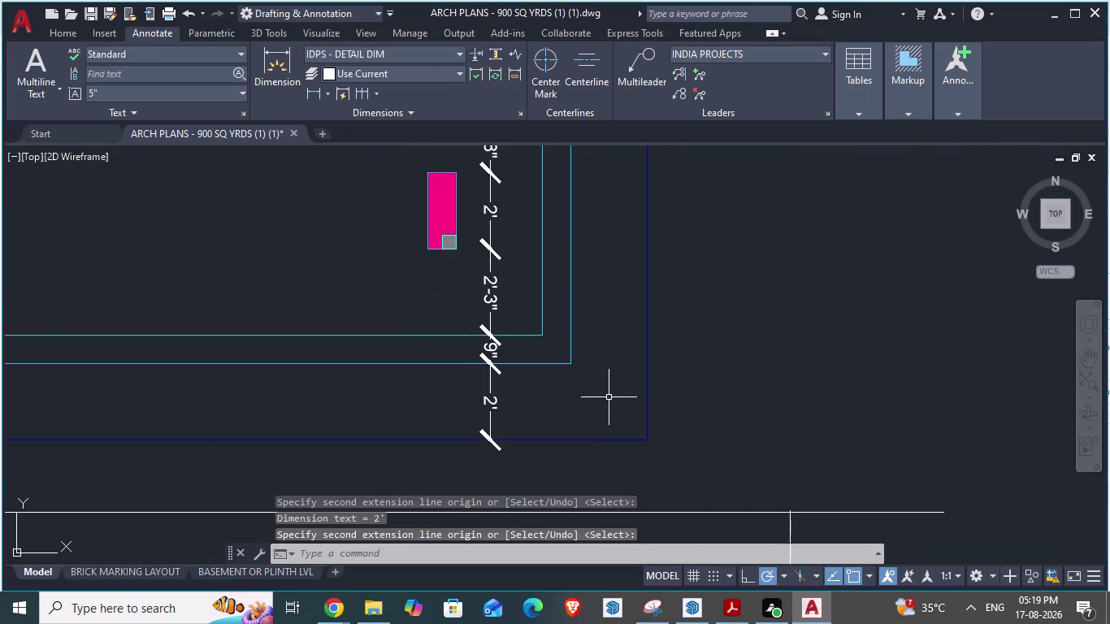
scroll(up, 3)
scroll(down, 3)
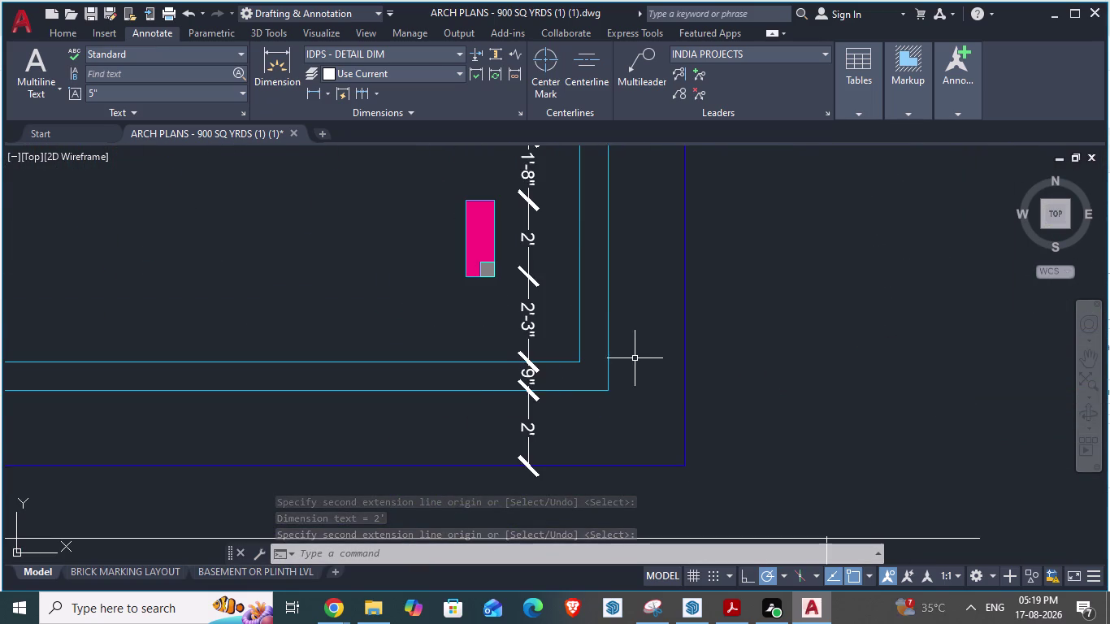
scroll(down, 3)
scroll(up, 3)
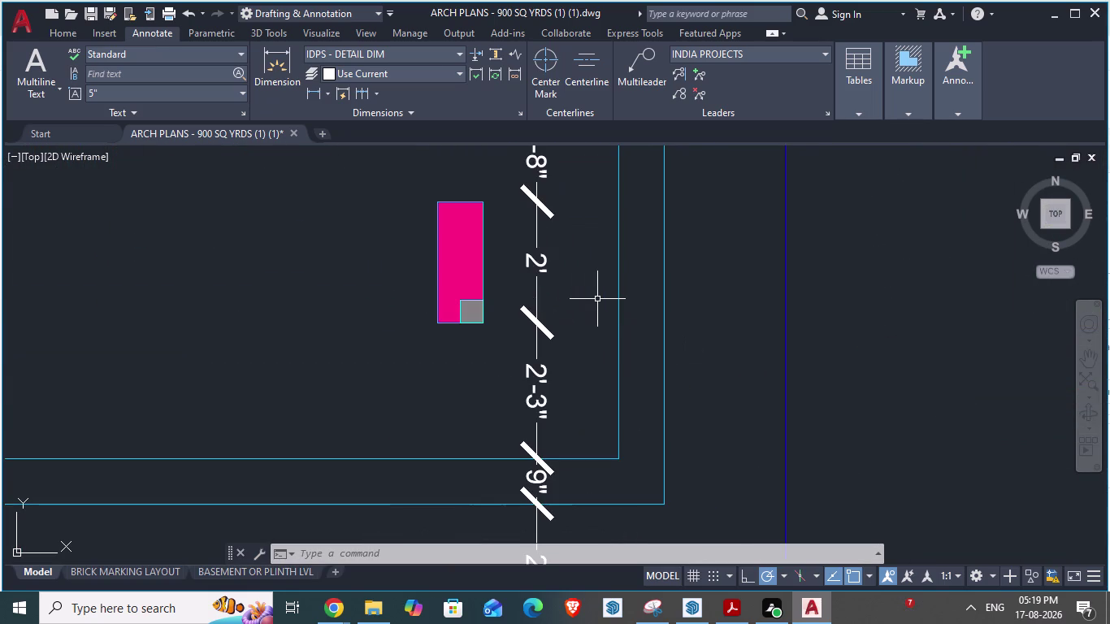
scroll(down, 3)
scroll(down, 3)
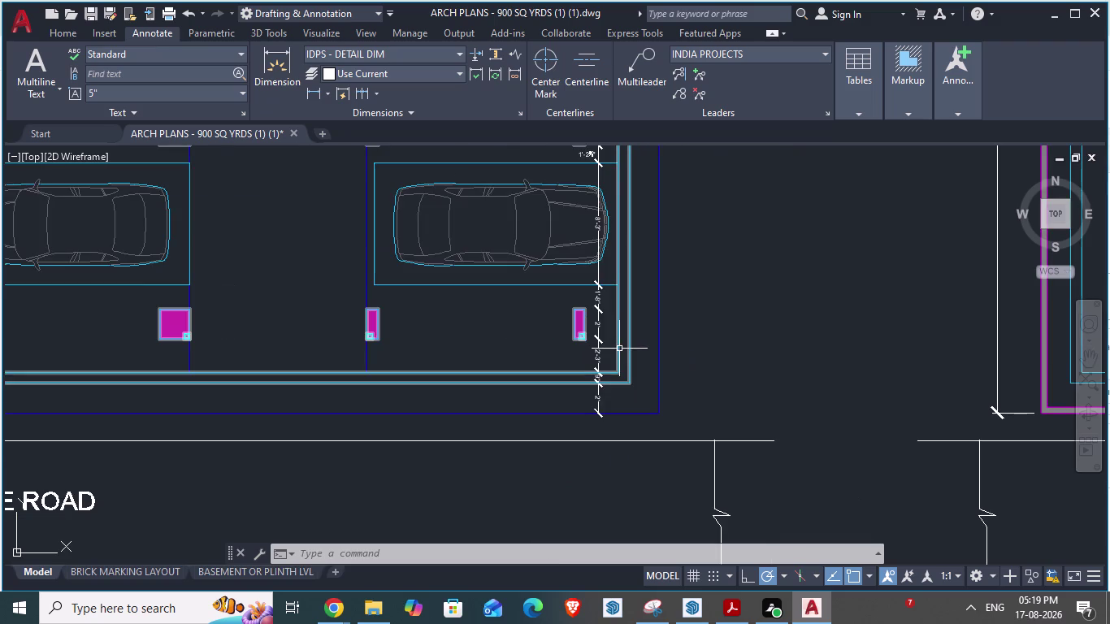
scroll(down, 3)
scroll(down, 3)
scroll(up, 3)
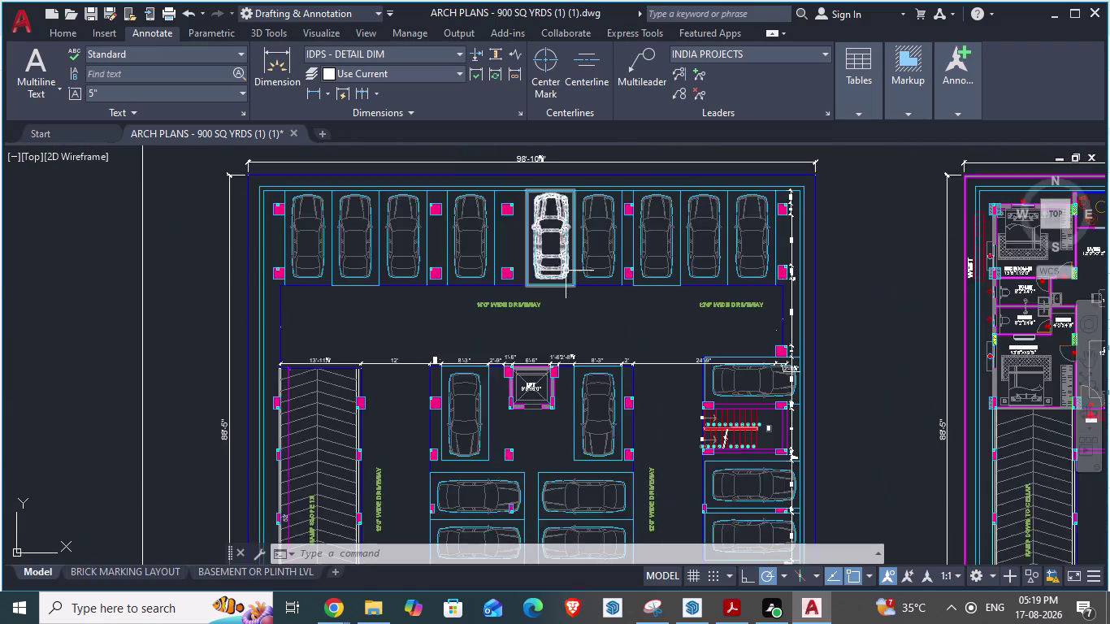
scroll(up, 3)
scroll(up, 3)
scroll(down, 3)
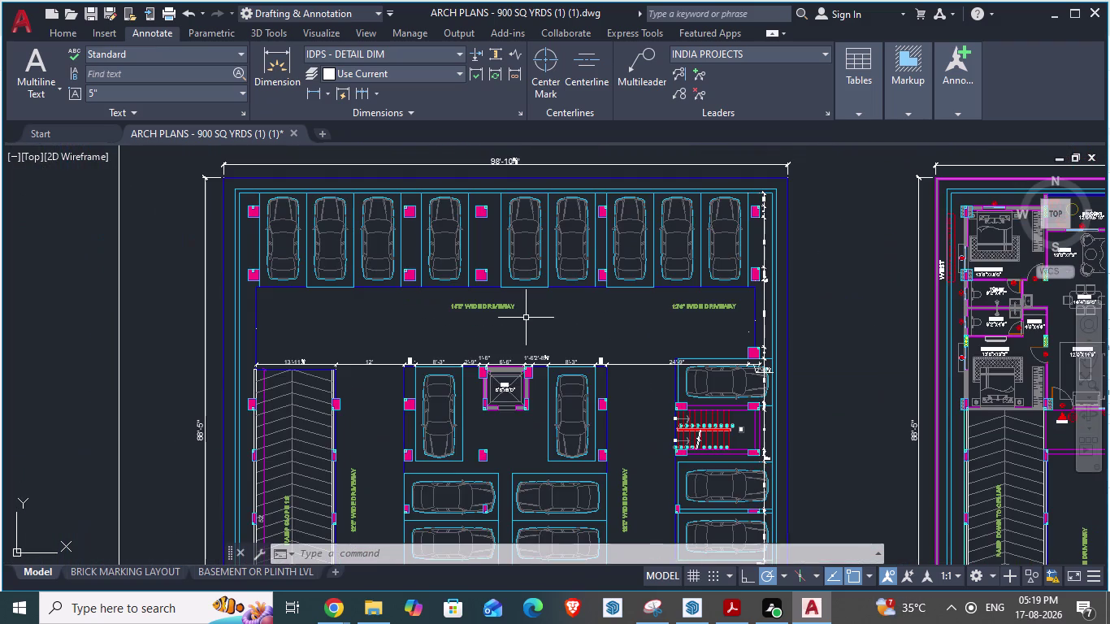
scroll(up, 3)
scroll(up, 3)
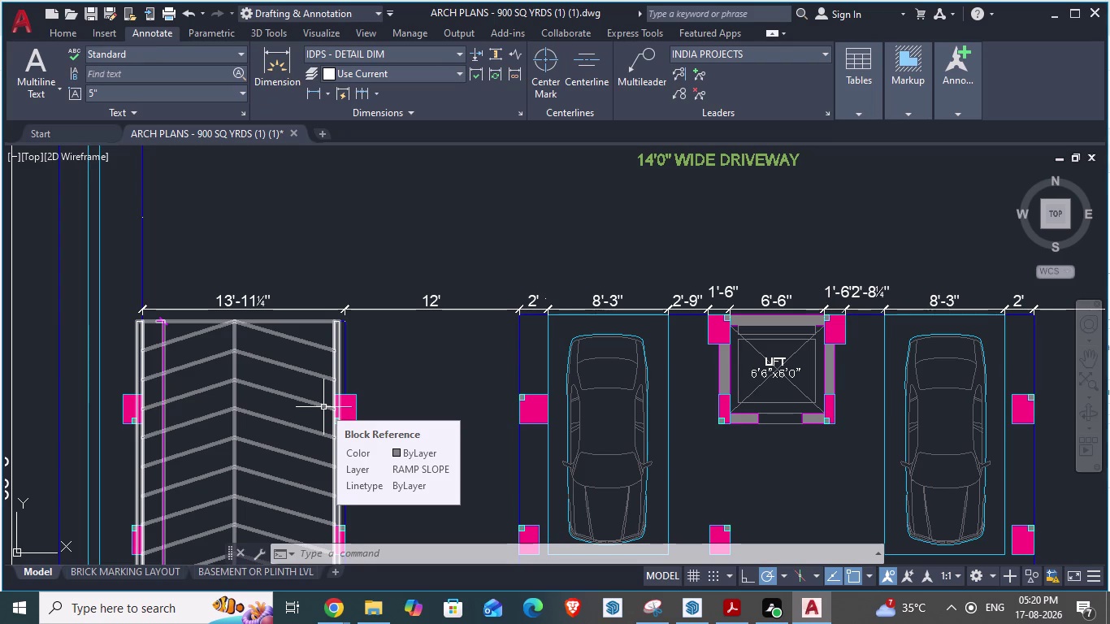
scroll(down, 3)
scroll(down, 3)
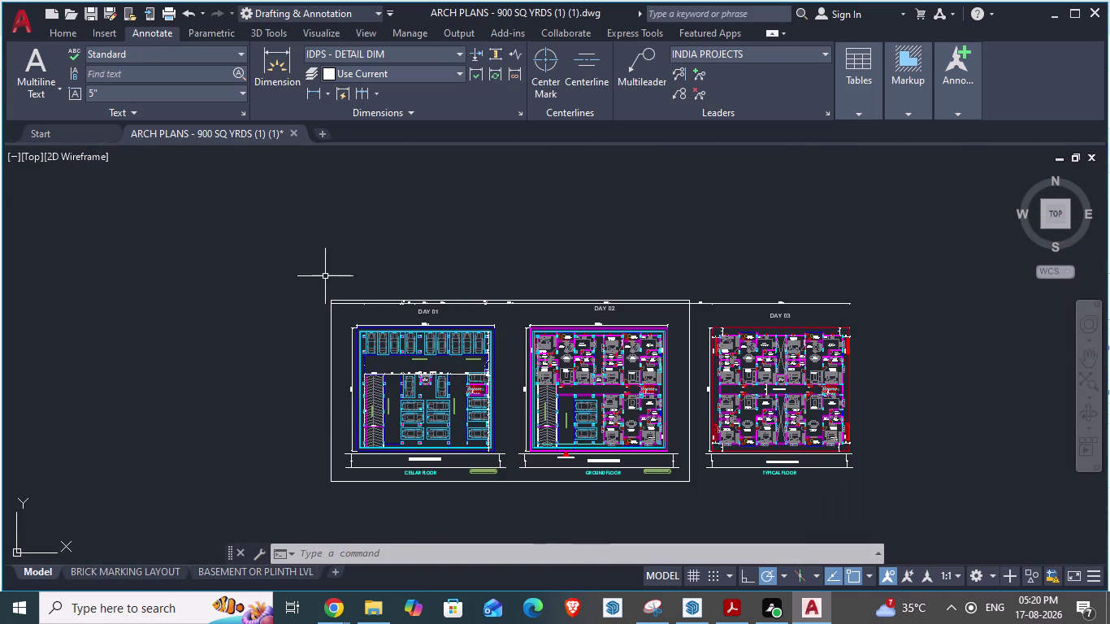
scroll(up, 3)
scroll(up, 3)
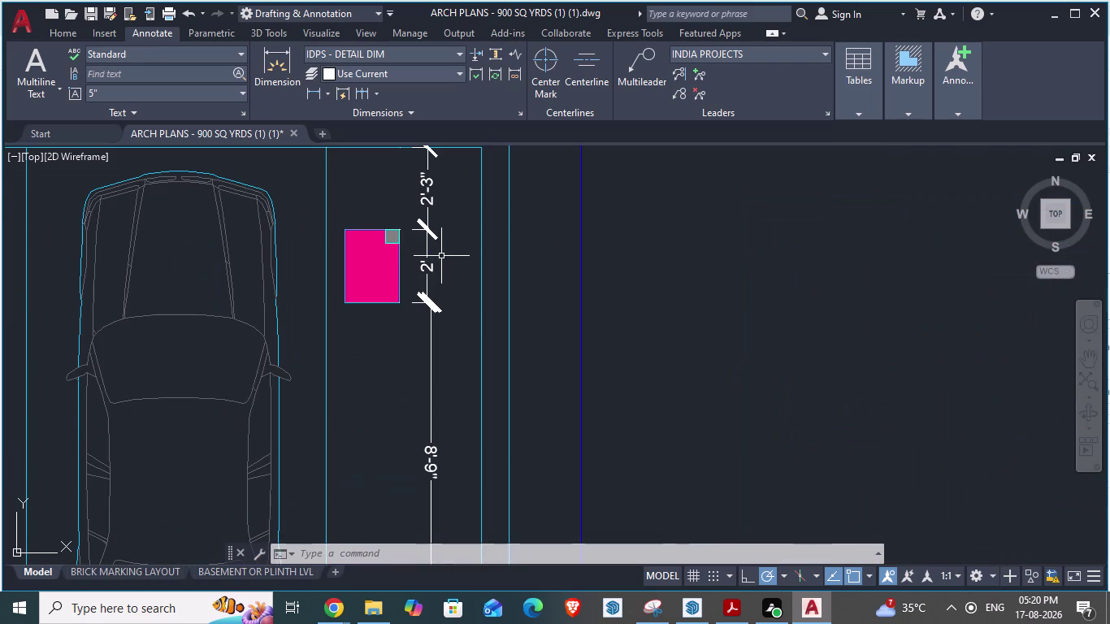